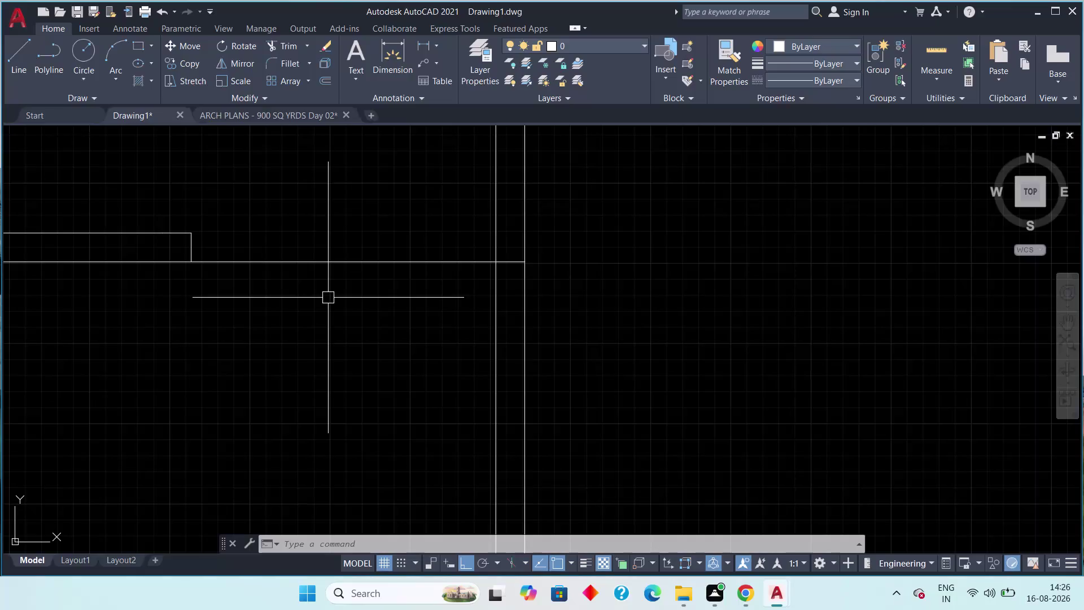
Offset the horizontal wall line 6 inches downward.
text(o)
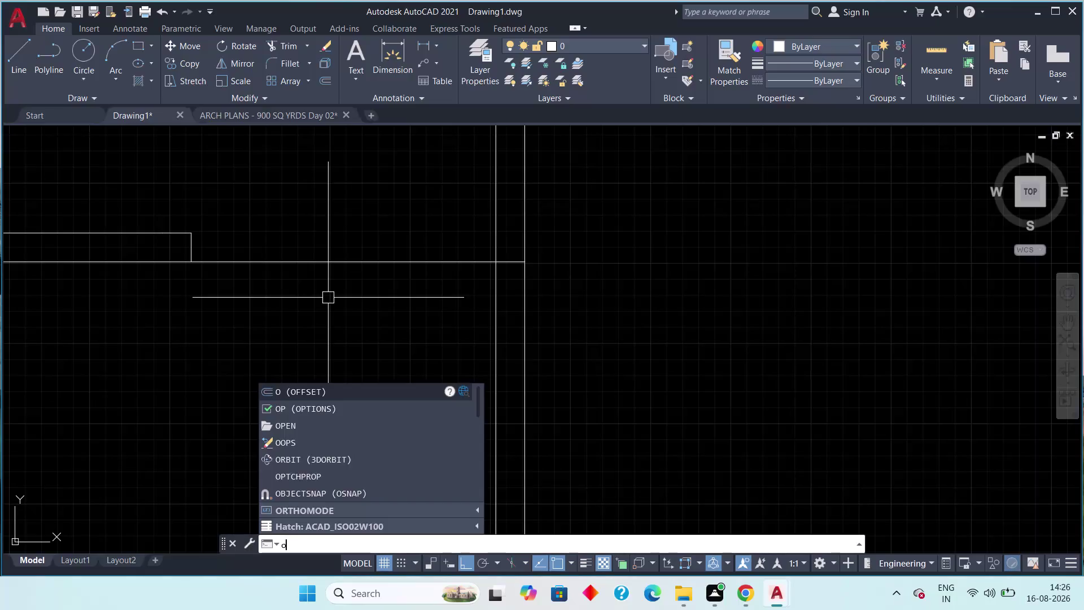
text(ff)
key(space)
text(6")
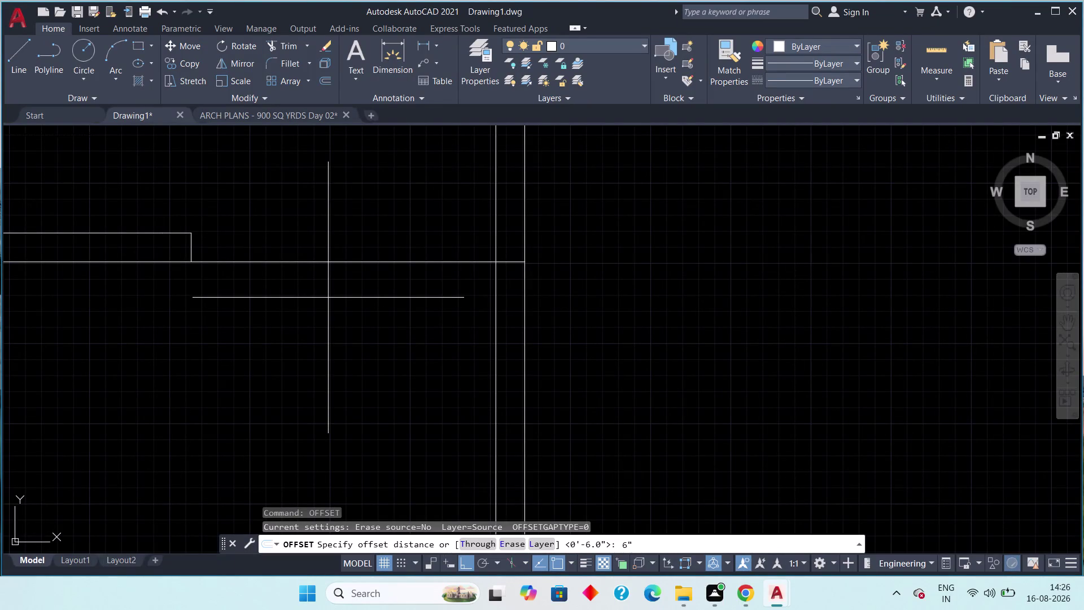
key(space)
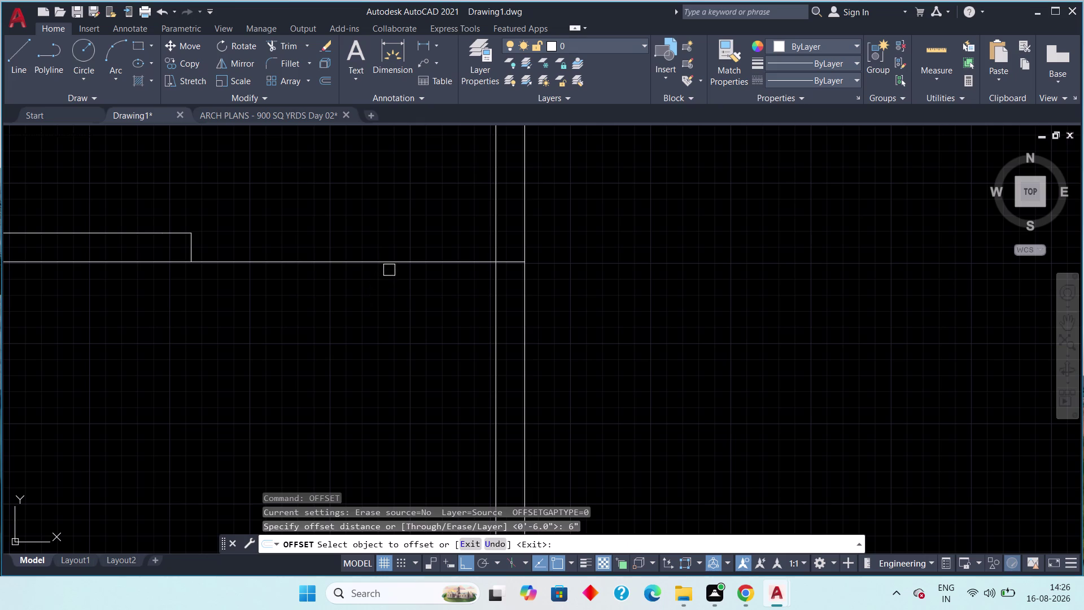
click(391, 266)
click(387, 290)
scroll(down, 3)
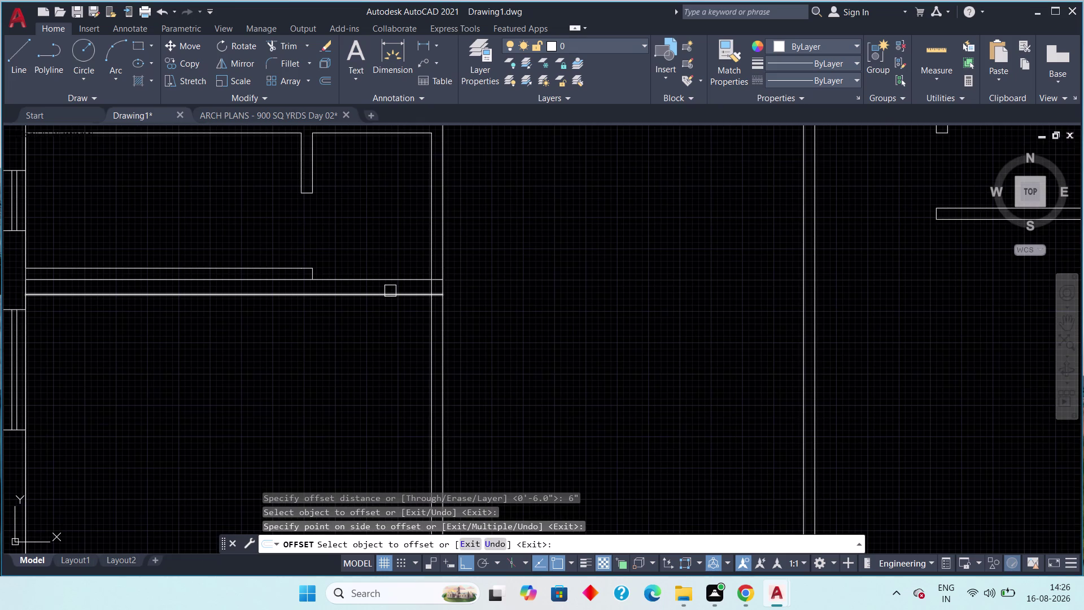
key(Escape)
key(Escape)
Trim the excess line segments beyond and inside the wall to open the gap.
text(t)
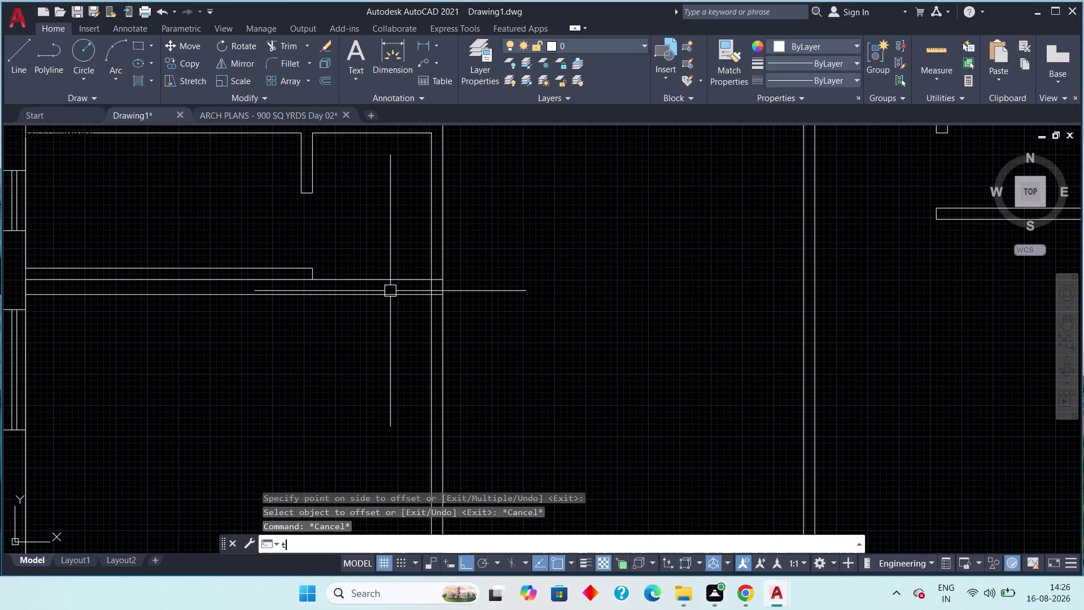
text(r)
key(space)
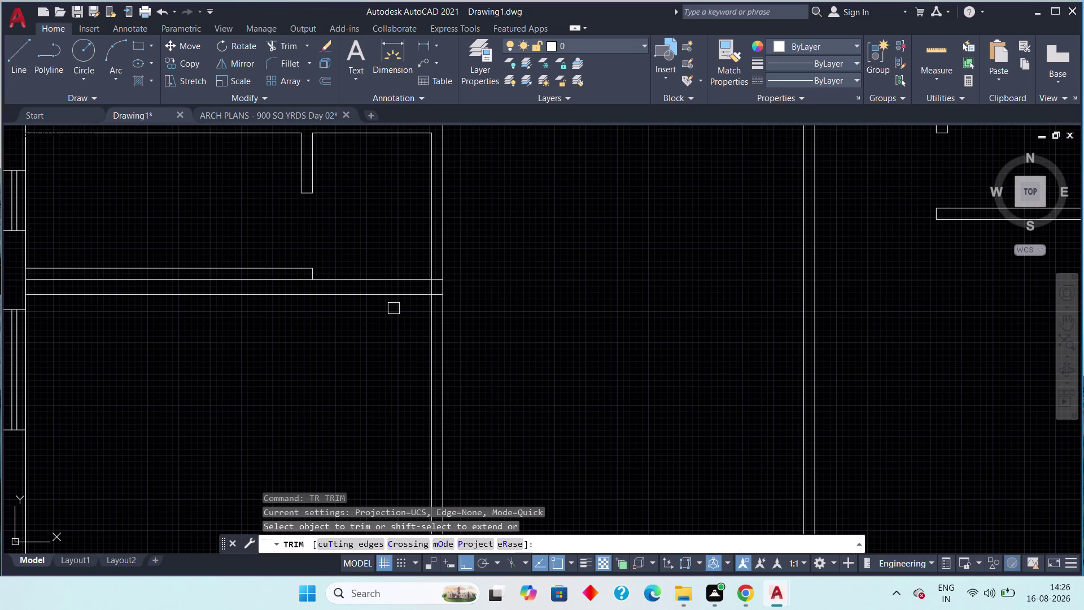
click(393, 298)
click(393, 283)
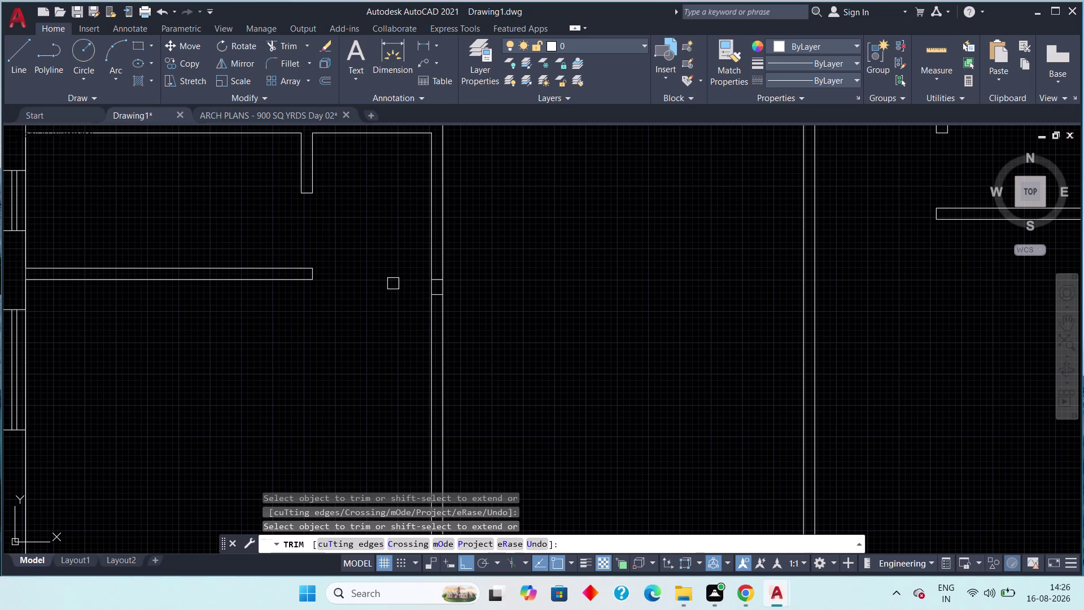
scroll(up, 3)
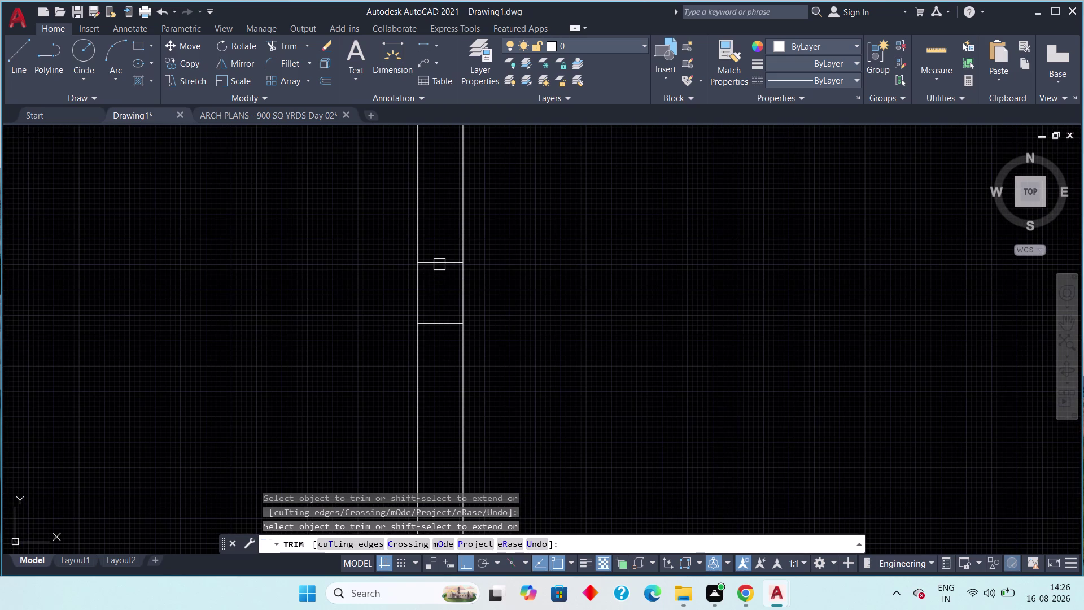
click(439, 265)
scroll(down, 3)
middle_drag(406, 316, 395, 293)
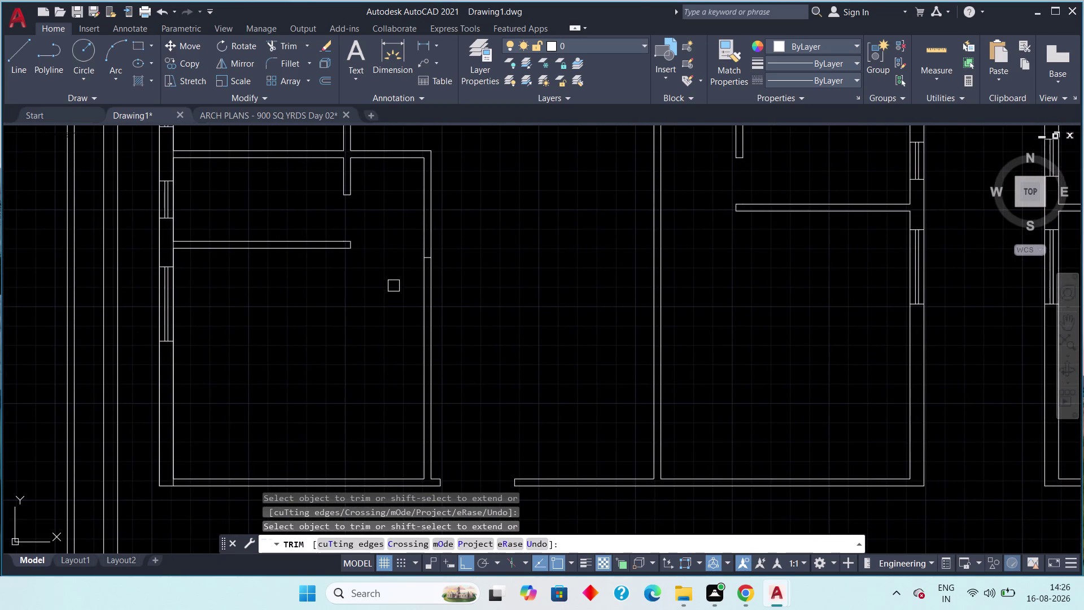
scroll(up, 3)
scroll(down, 3)
key(Escape)
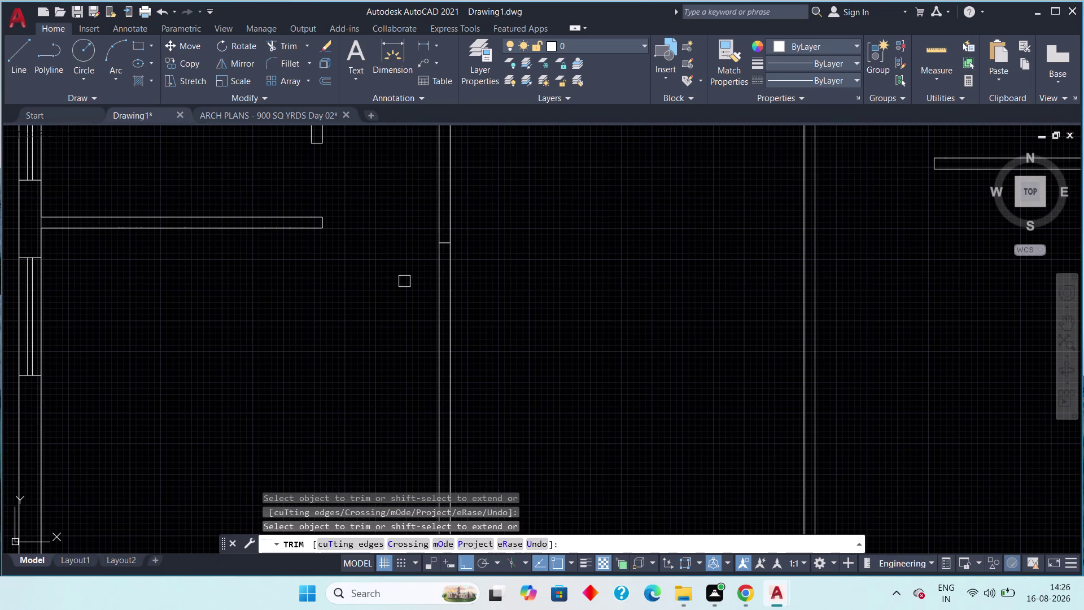
key(Escape)
Offset the vertical wall's edge line 3 feet along the wall.
key(o)
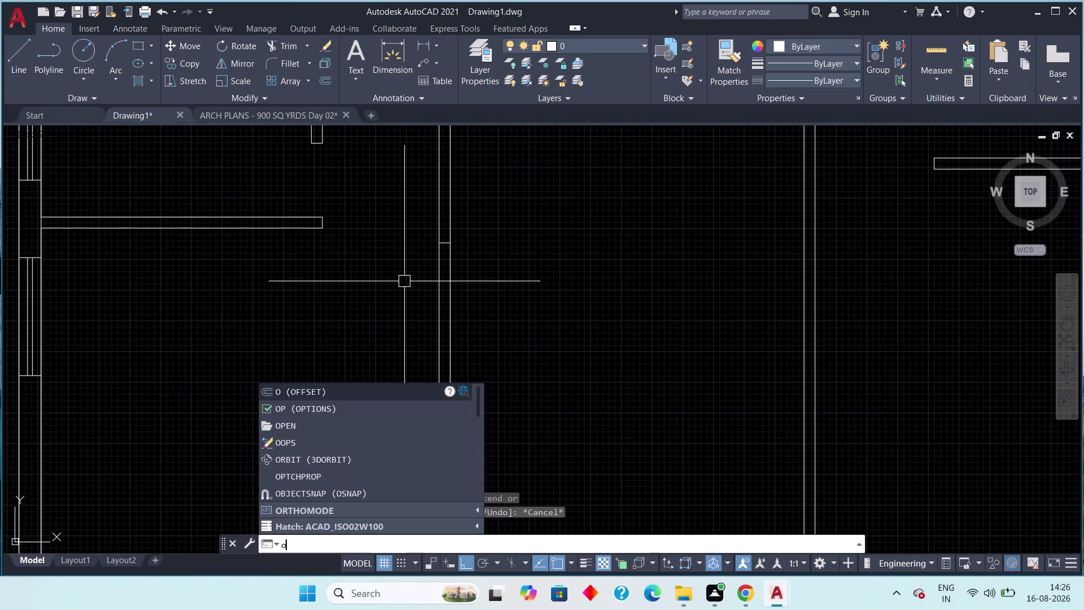
text(ff)
key(space)
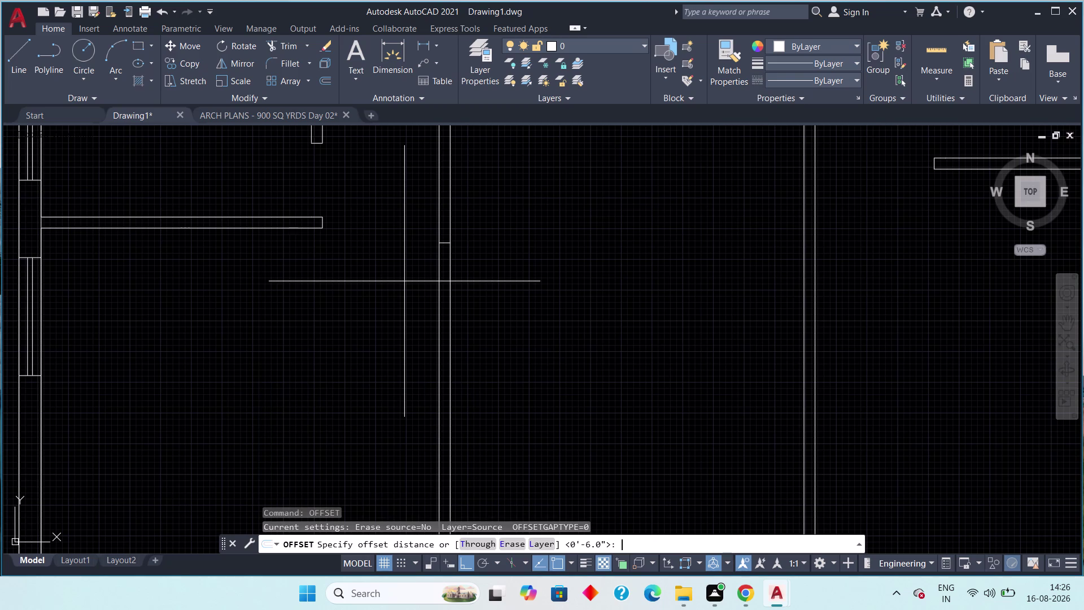
text(3')
key(space)
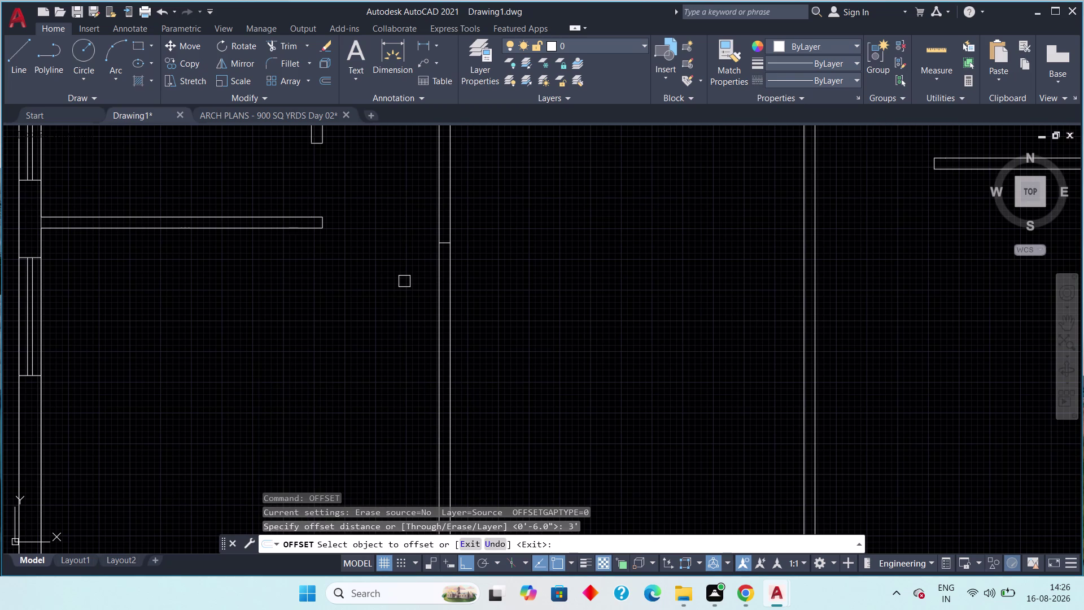
scroll(up, 3)
middle_drag(475, 272, 545, 235)
scroll(up, 3)
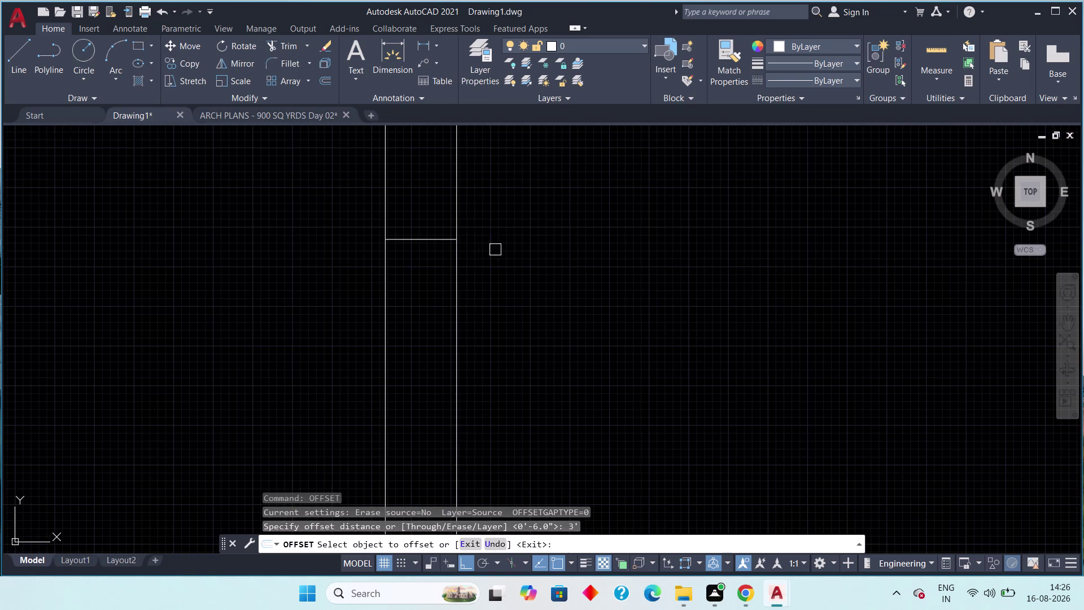
click(427, 241)
drag(434, 298, 439, 321)
scroll(down, 3)
middle_drag(464, 334, 563, 268)
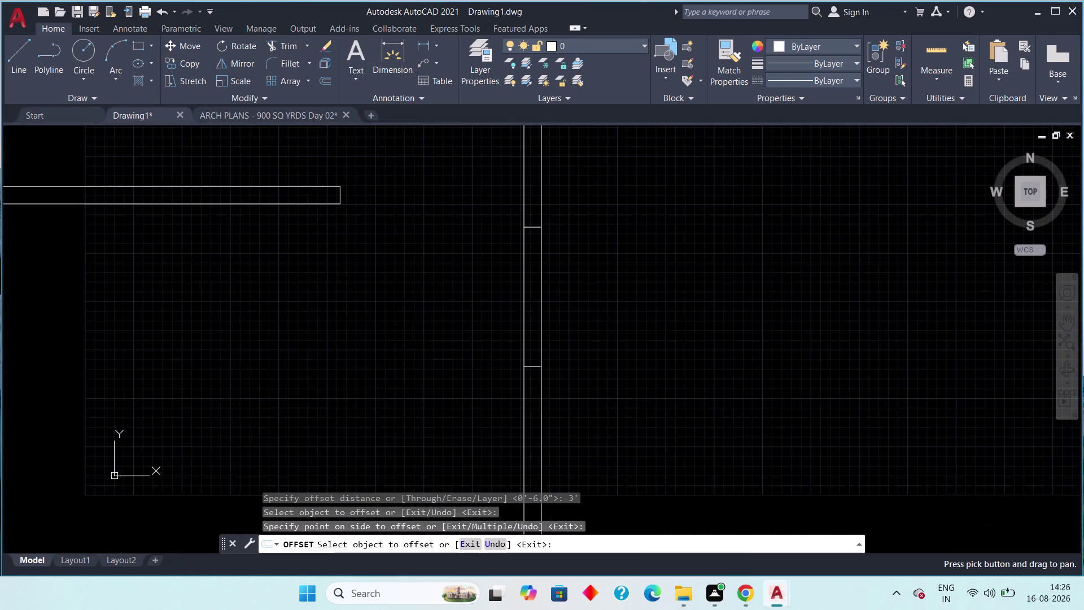
scroll(down, 3)
key(Escape)
key(Escape)
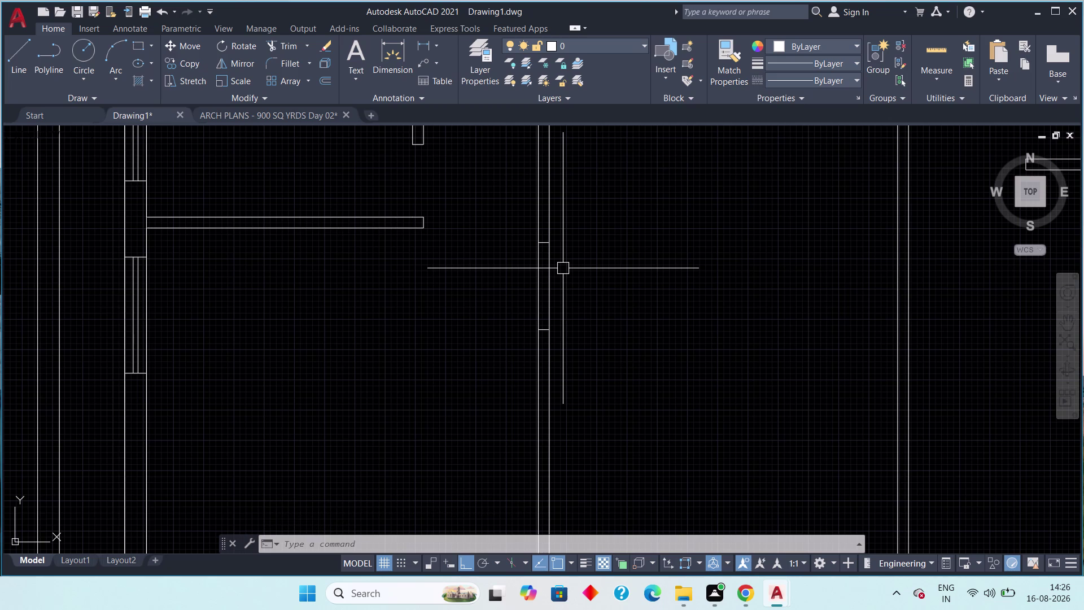
Fence-trim the wall segment between the opening edges, then bring up ARCH PLANS.
text(tr)
key(space)
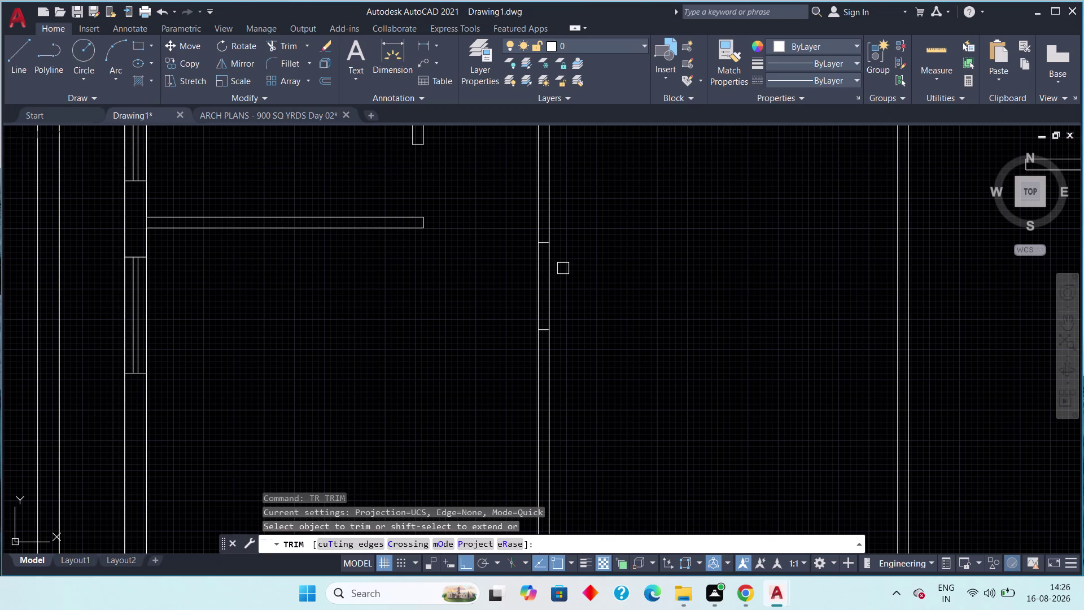
drag(590, 245, 574, 256)
click(499, 298)
click(577, 271)
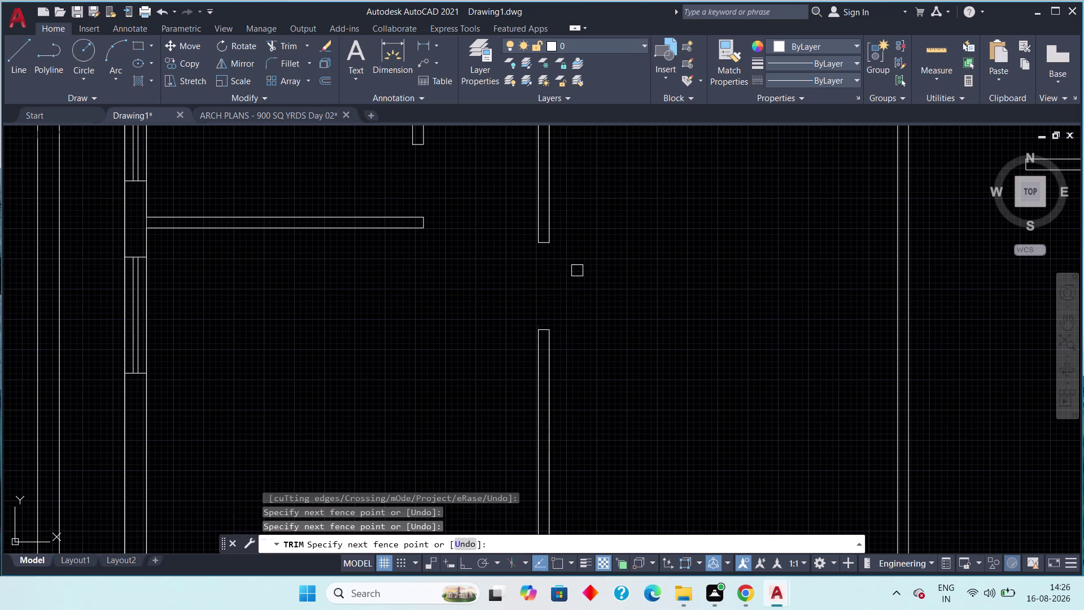
scroll(down, 3)
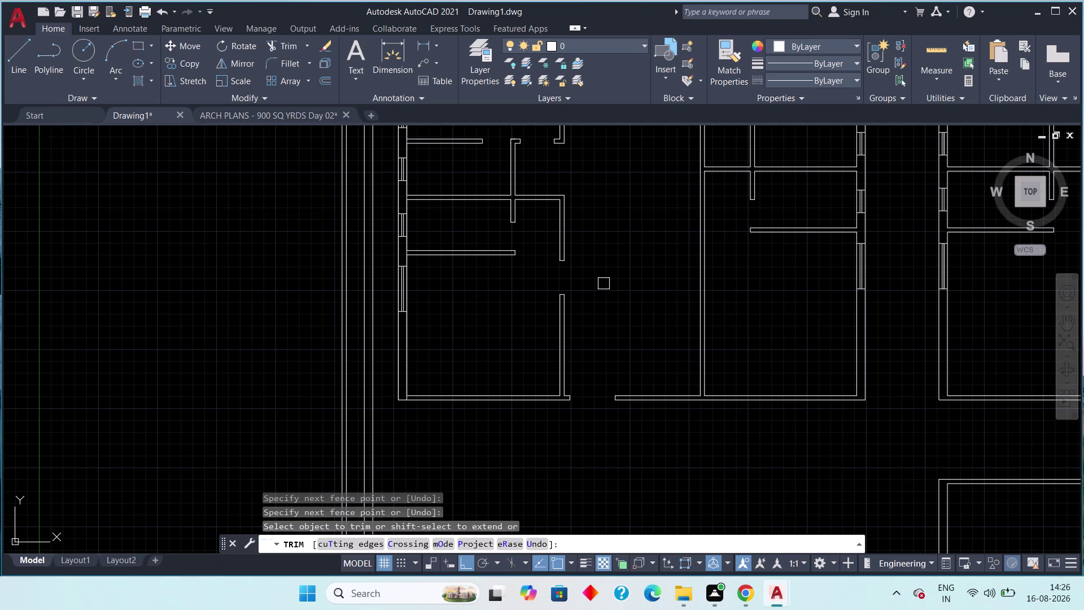
scroll(down, 3)
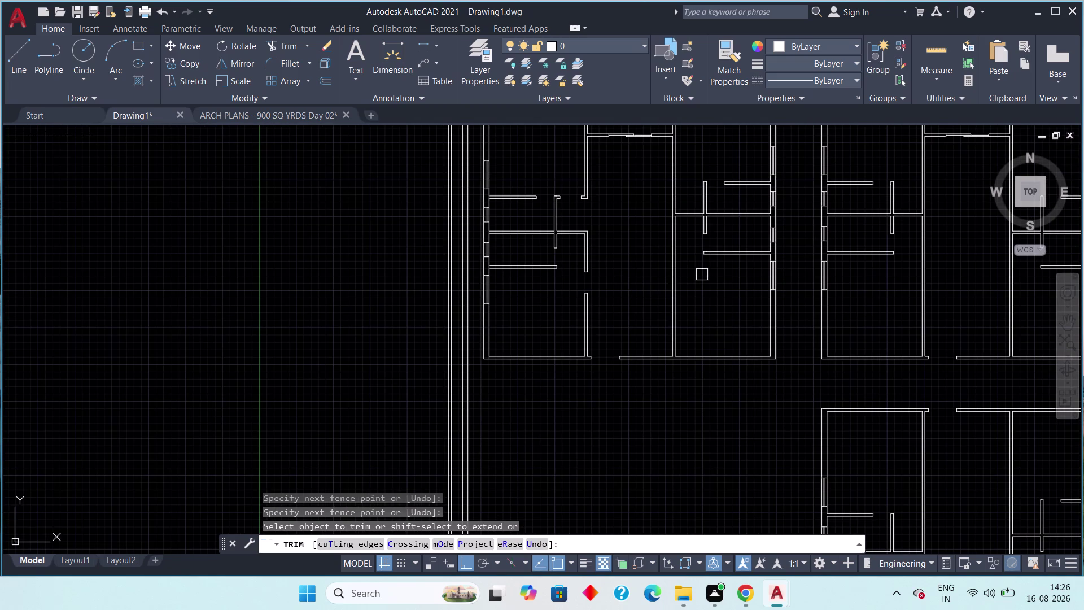
key(Escape)
key(Escape)
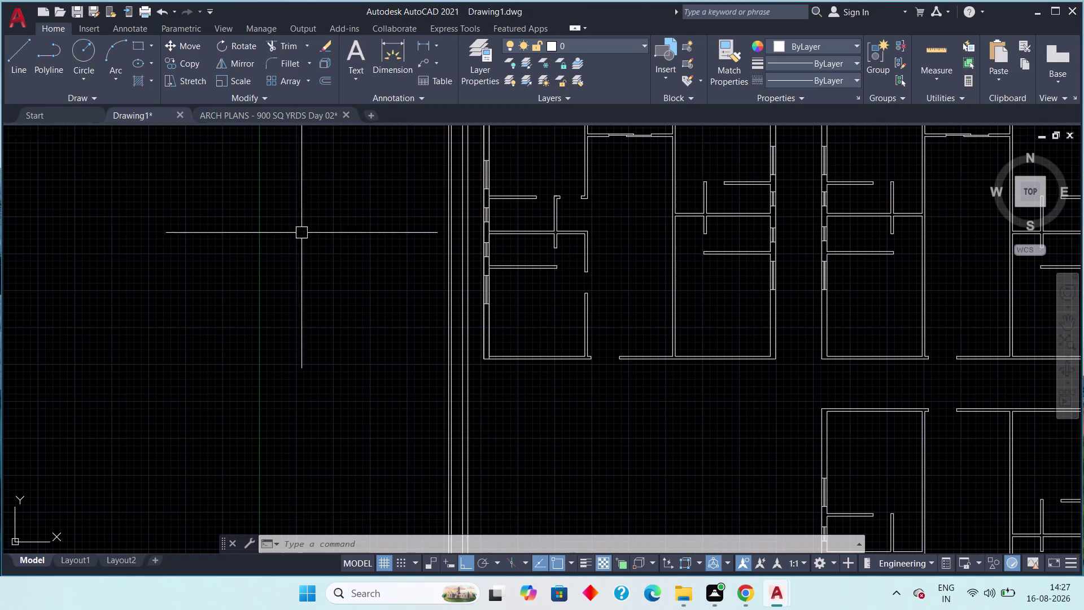
click(238, 116)
Pan across the ARCH PLANS reference to read door sizes, then return to Drawing1.
scroll(down, 3)
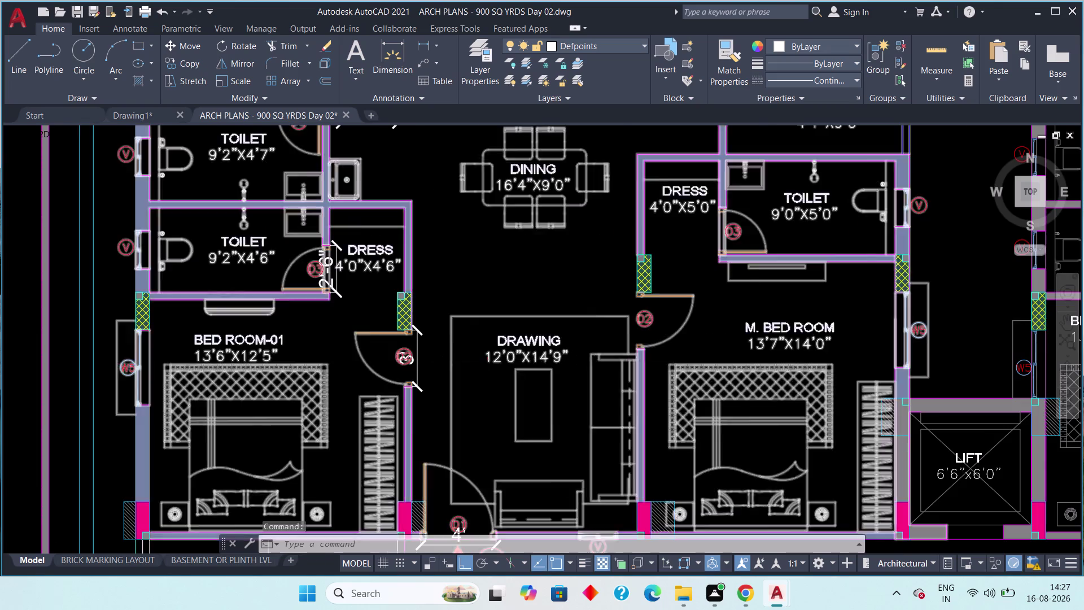
middle_drag(603, 383, 556, 370)
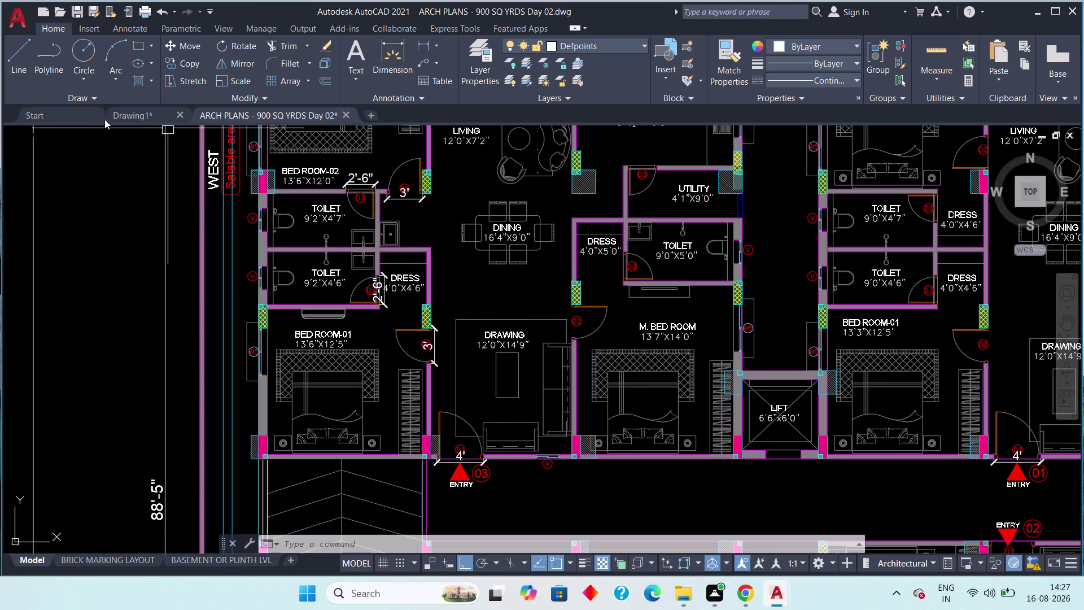
click(129, 112)
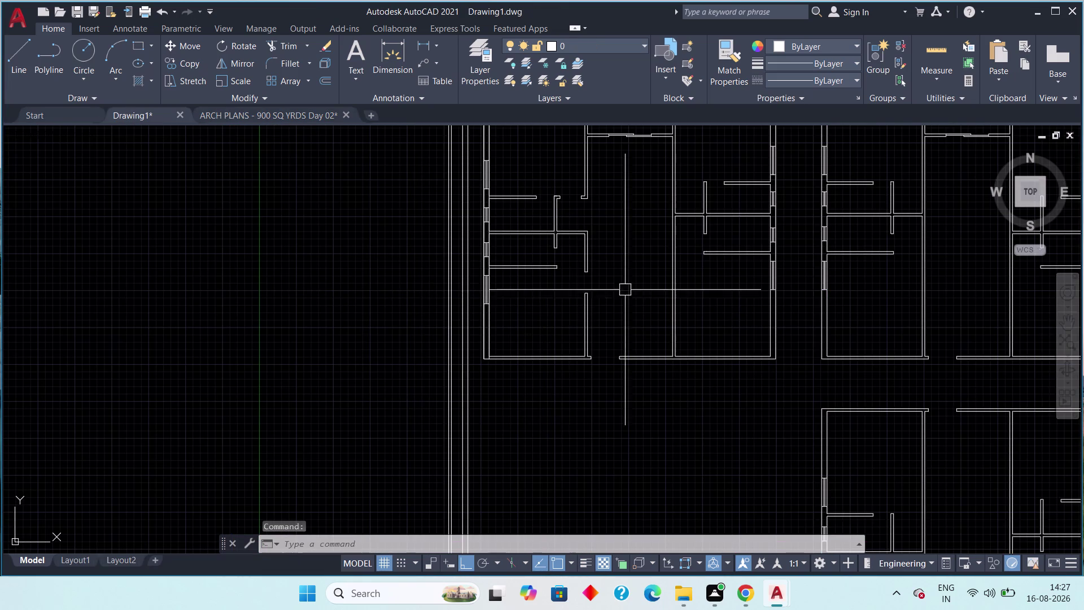
Start a line across the wall, then cancel it without finishing.
middle_drag(637, 287, 417, 290)
scroll(up, 3)
middle_drag(500, 280, 475, 359)
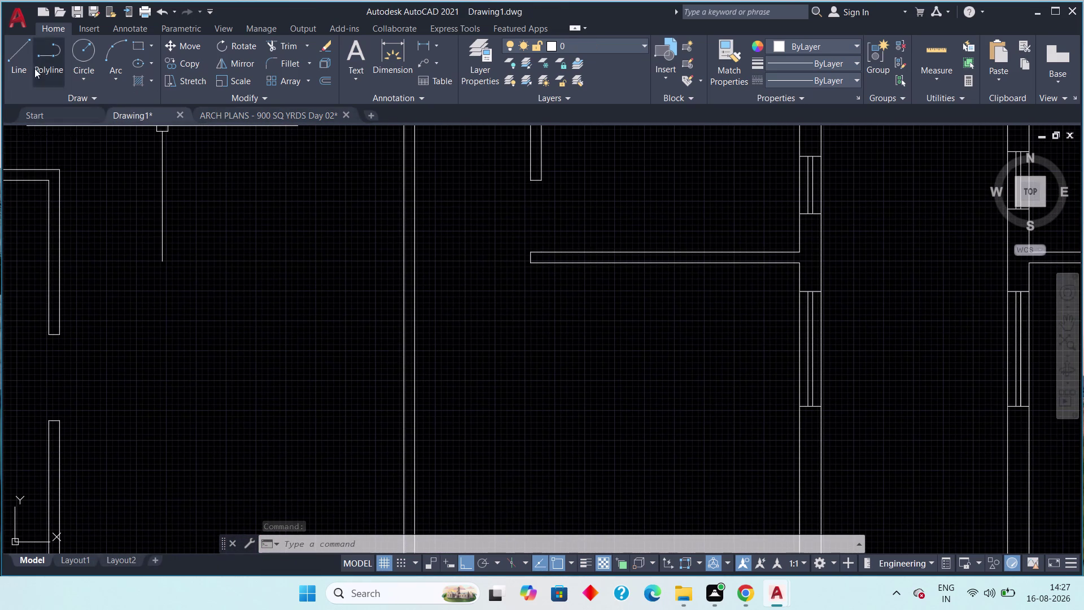
click(6, 63)
scroll(up, 3)
middle_drag(578, 298, 661, 354)
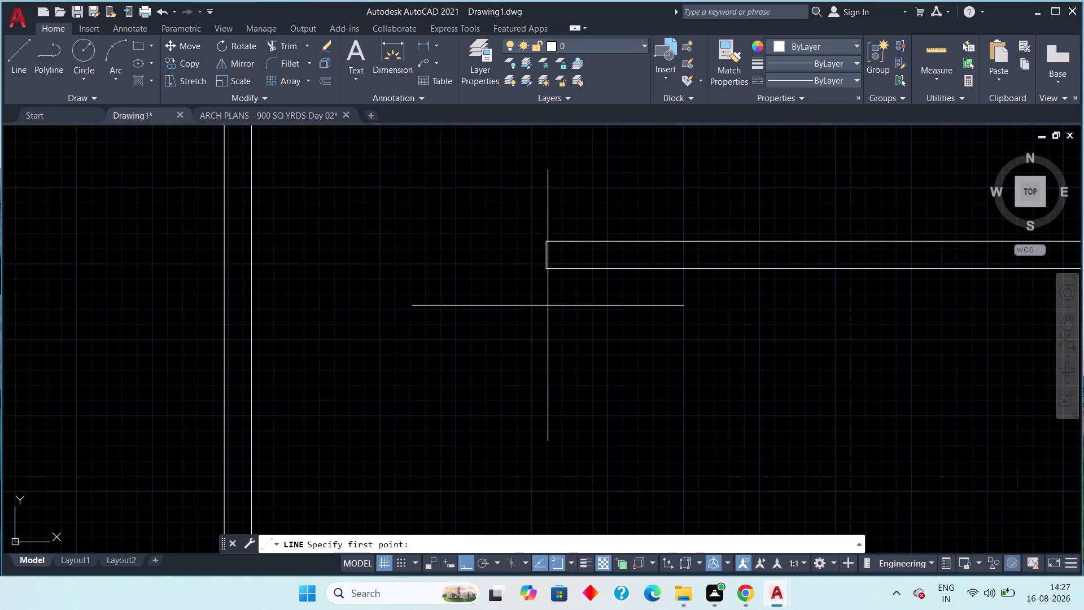
click(545, 270)
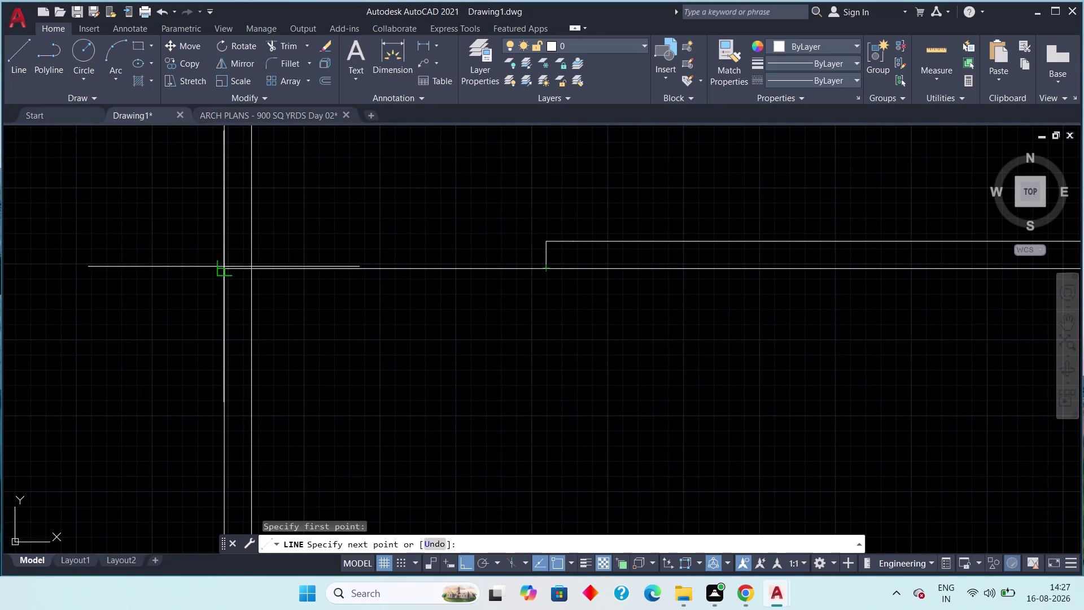
click(221, 266)
scroll(down, 3)
middle_drag(256, 321, 427, 328)
scroll(down, 3)
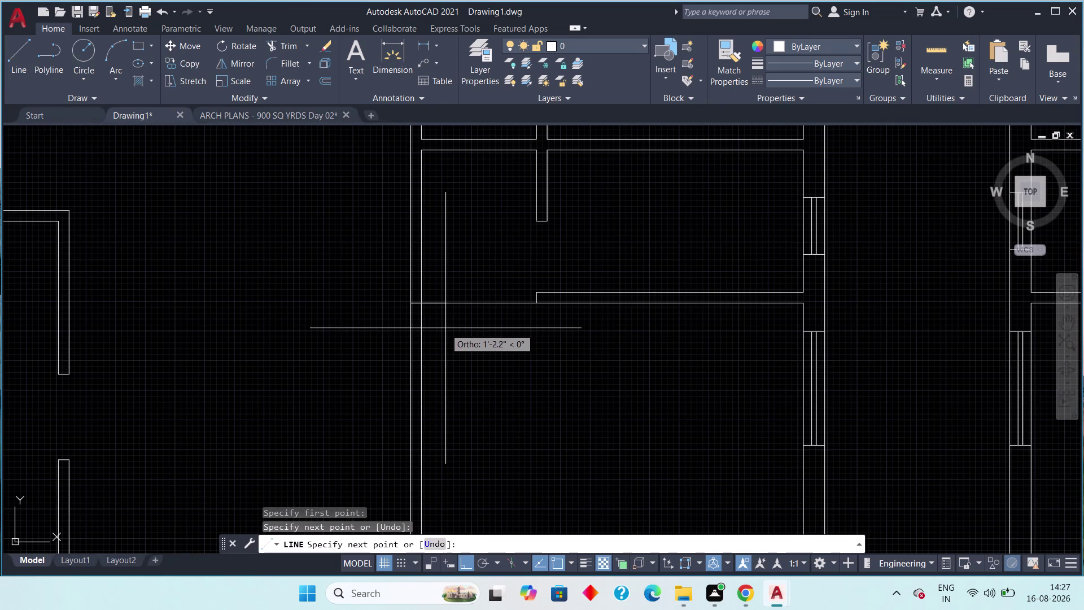
key(Escape)
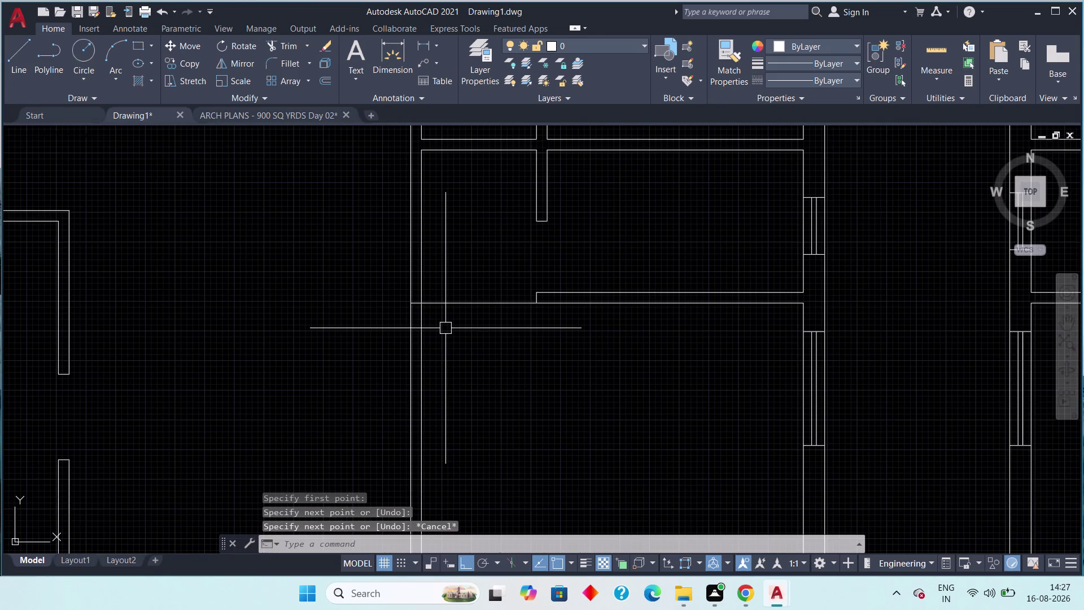
scroll(down, 3)
middle_drag(465, 332, 525, 330)
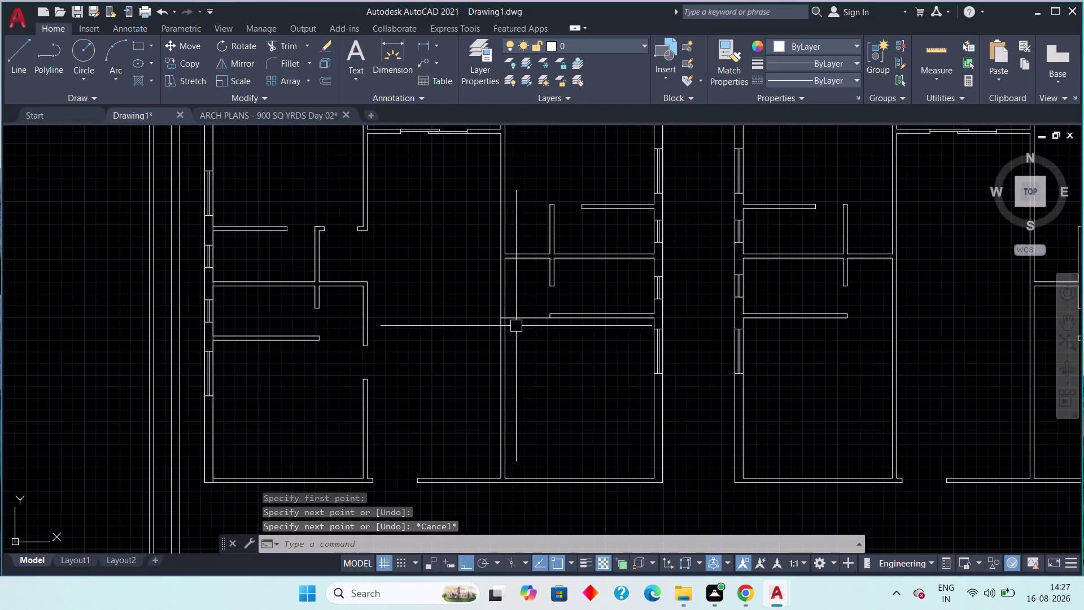
scroll(up, 3)
Offset the short horizontal wall line 6 inches and delete the extra line.
text(o)
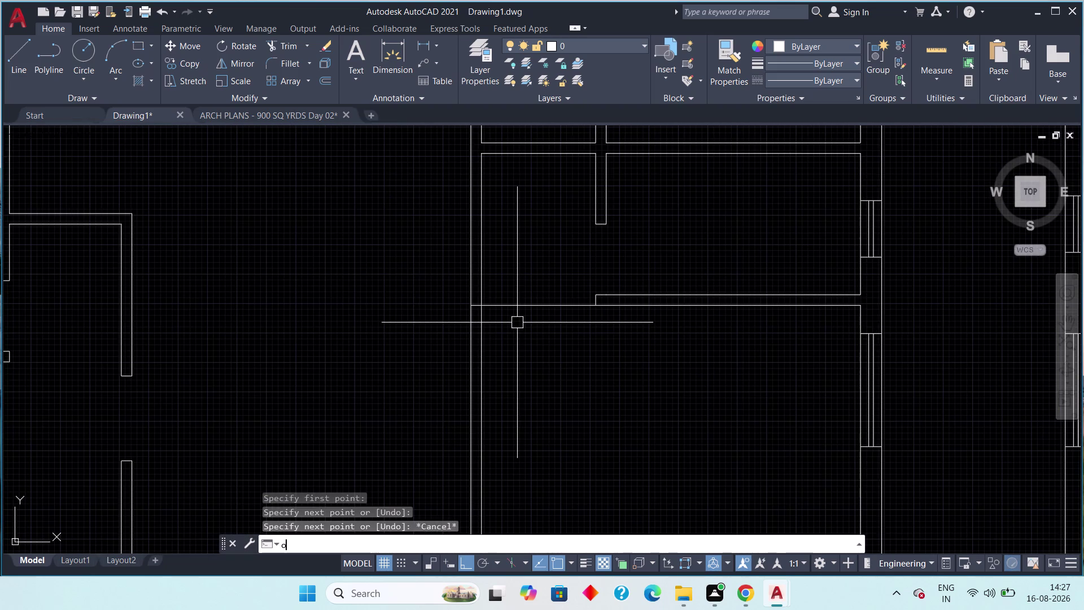
text(ff)
key(space)
text(6")
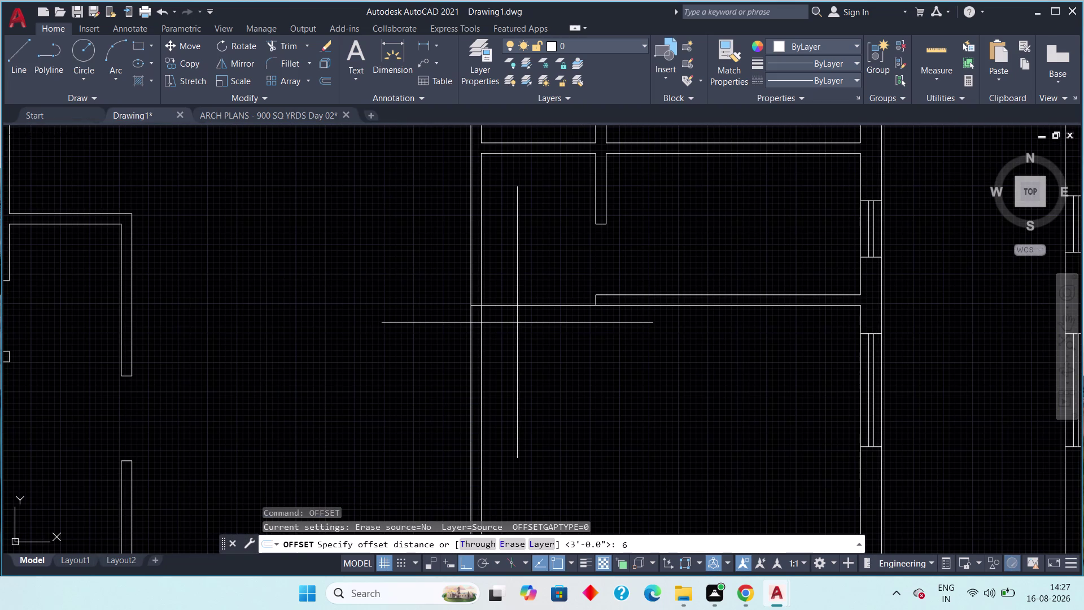
key(space)
click(523, 309)
click(524, 351)
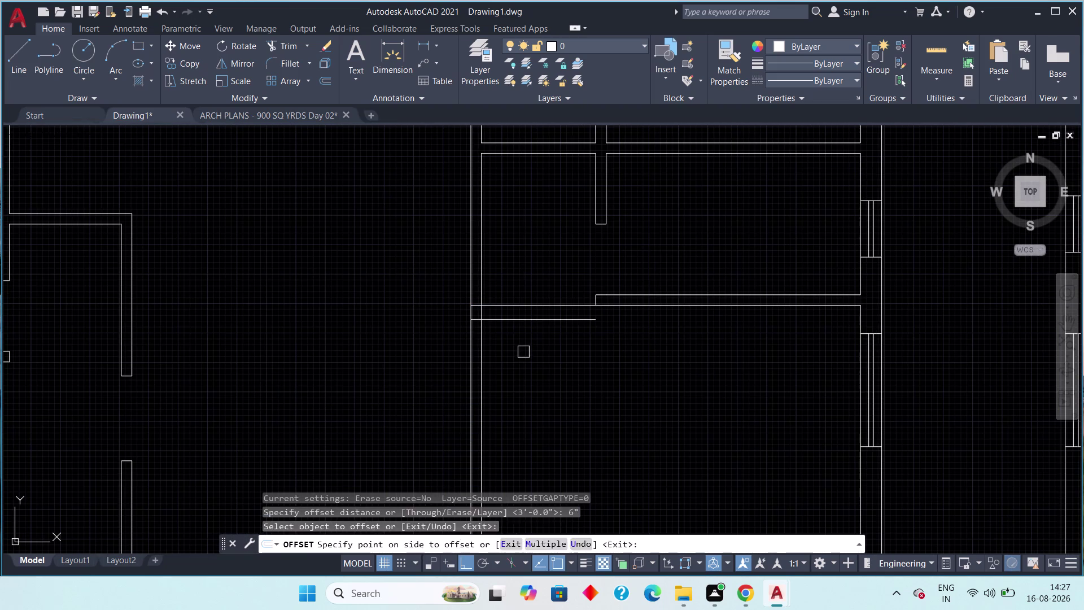
click(516, 304)
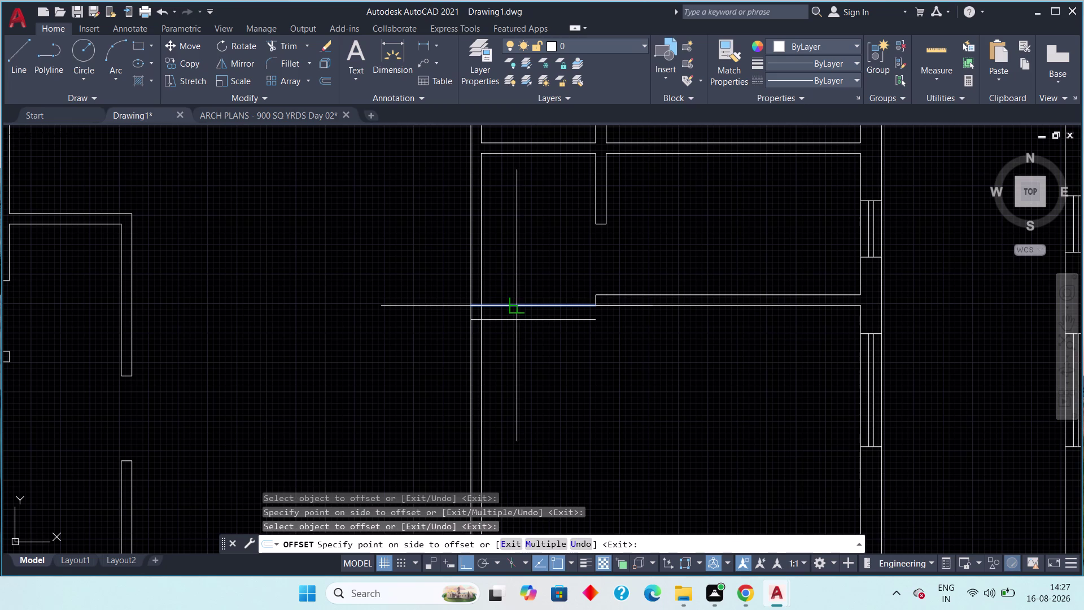
key(Escape)
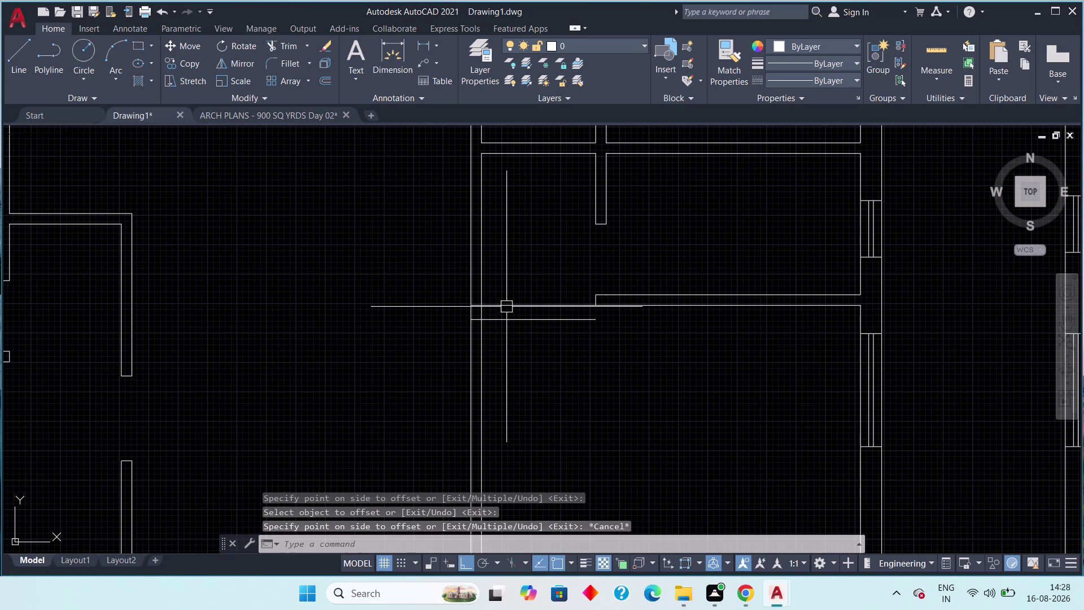
click(511, 310)
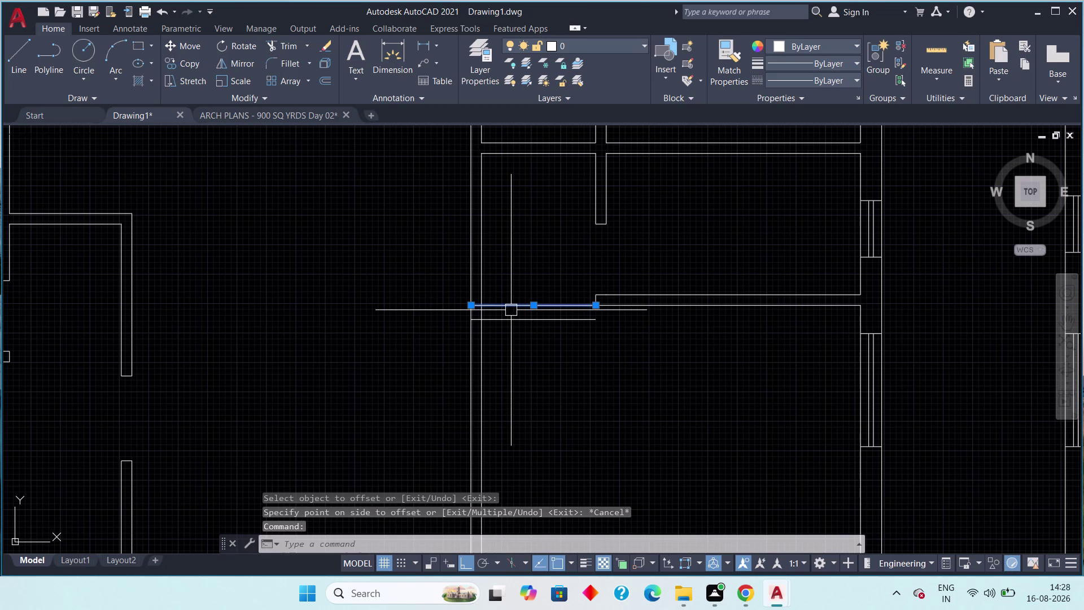
key(Delete)
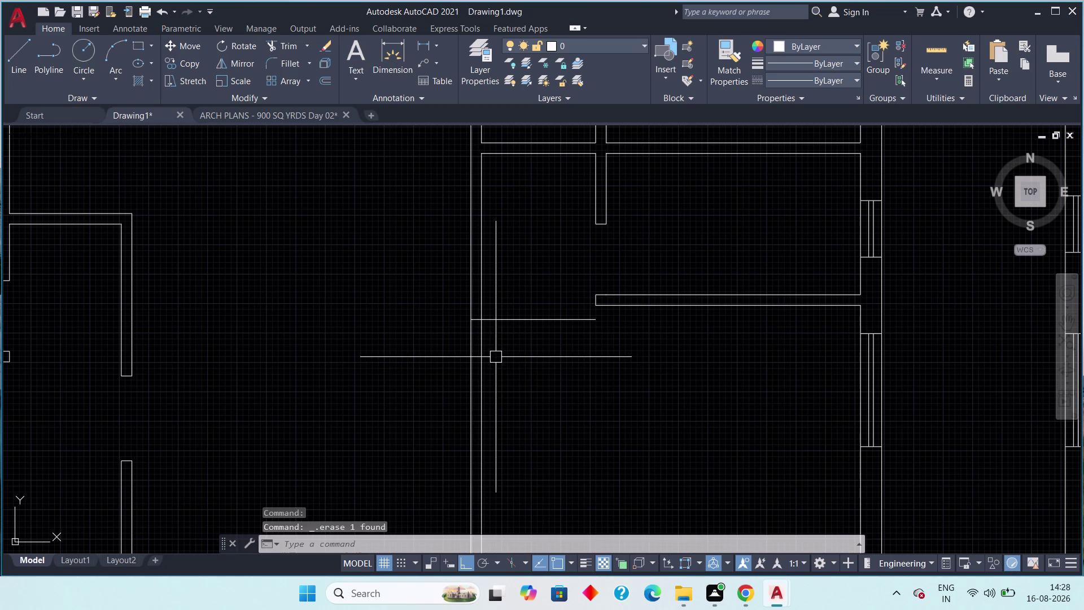
Offset the horizontal guide line 3 feet below as the opening's second edge.
middle_drag(507, 362, 533, 346)
key(o)
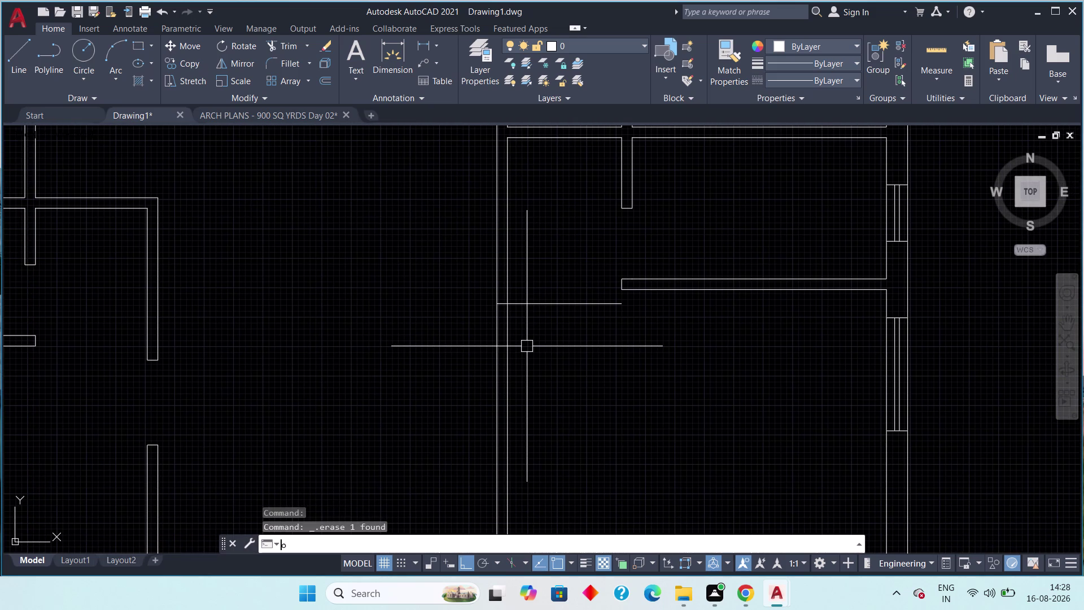
text(ff)
key(space)
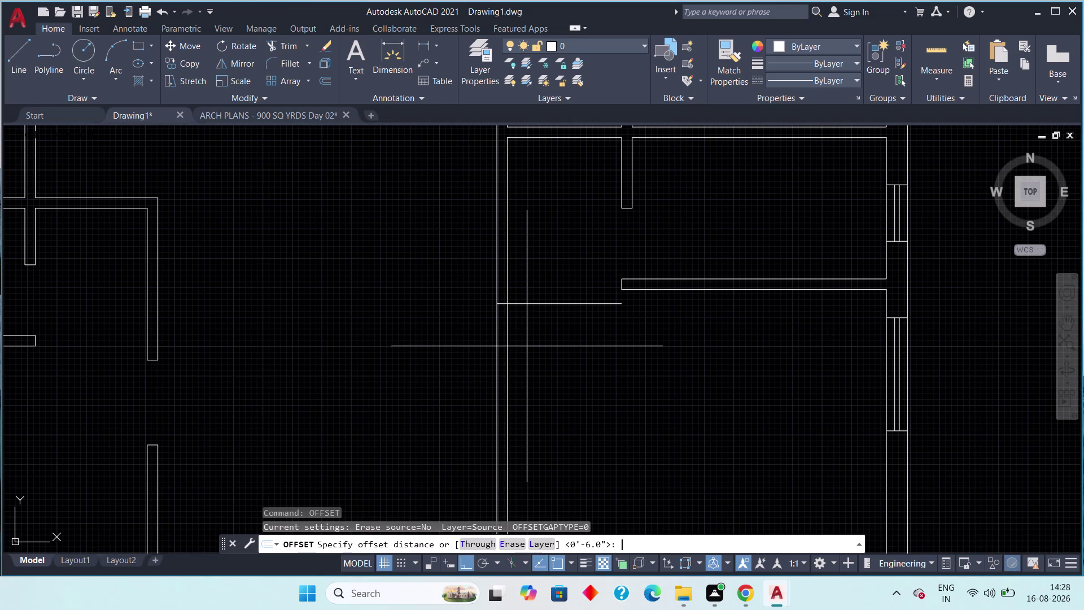
text(3')
key(Return)
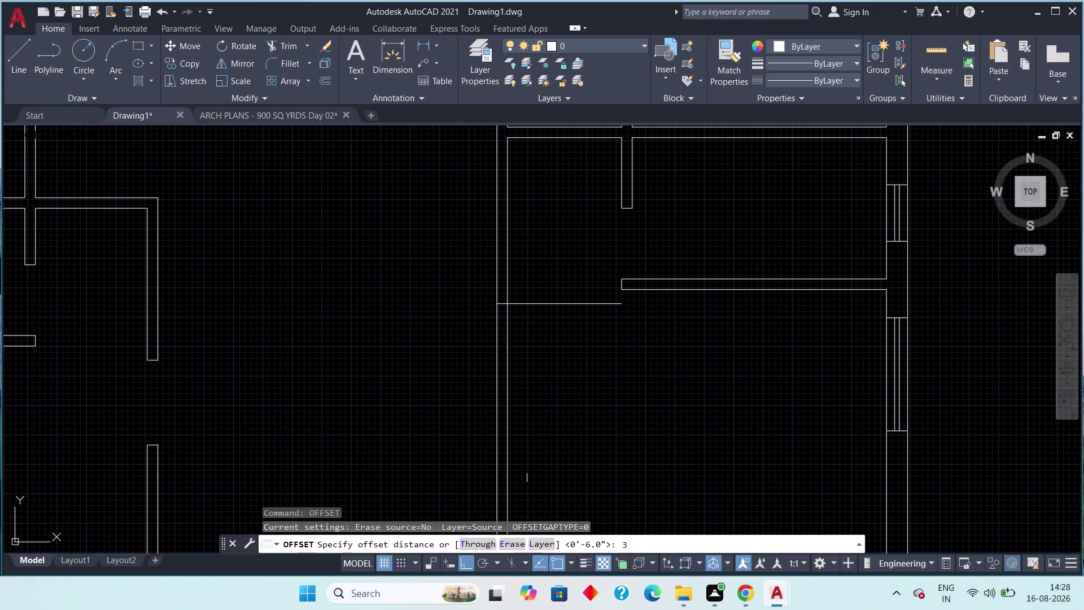
click(542, 308)
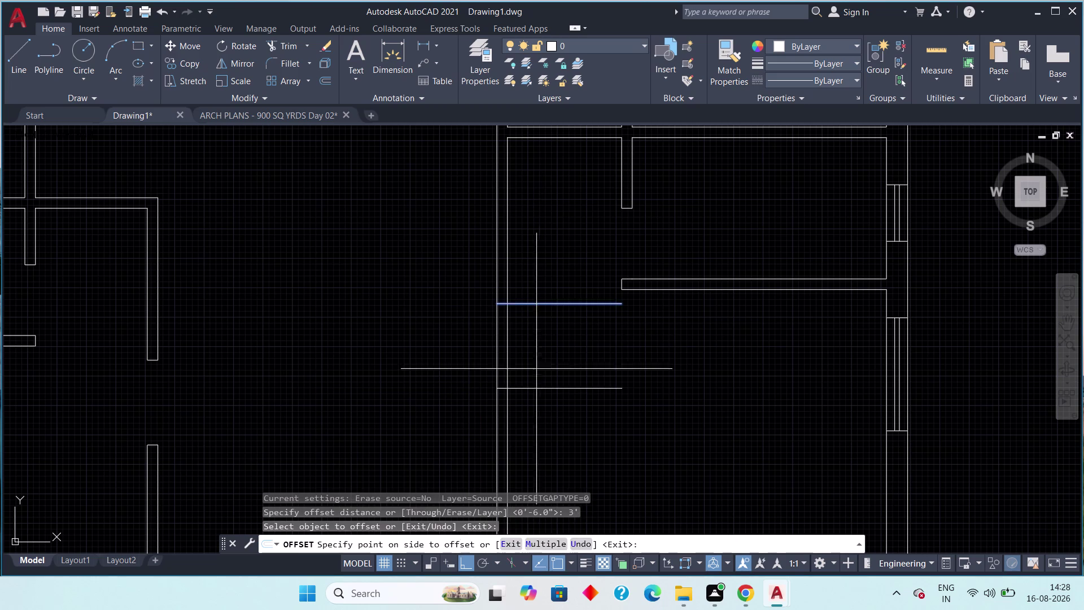
click(538, 381)
middle_drag(539, 382, 619, 363)
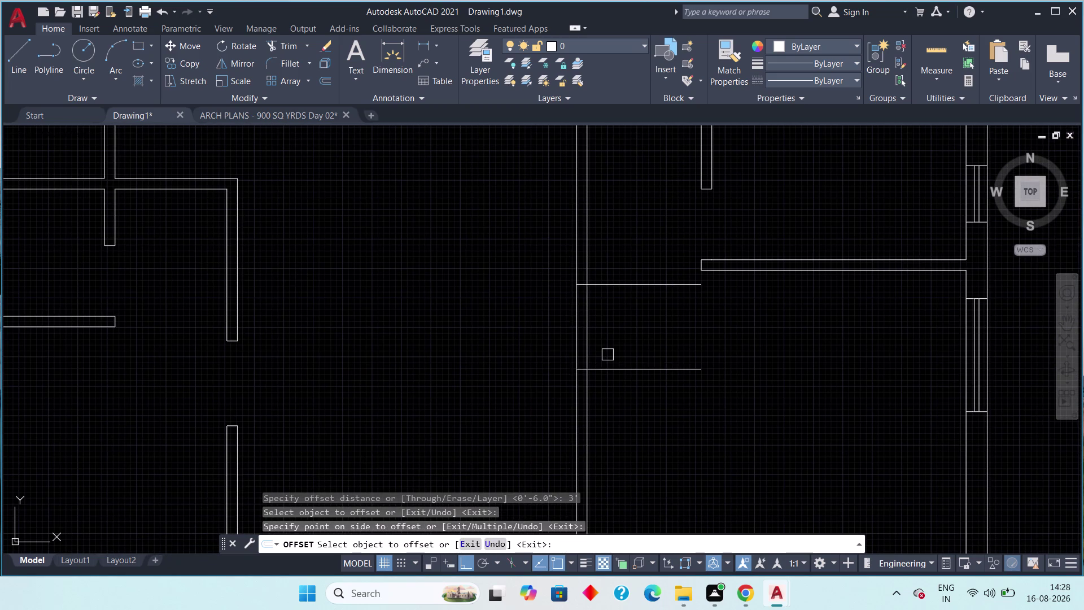
key(Escape)
key(Escape)
Fence-trim the vertical wall lines between the two guide lines in two passes.
text(t)
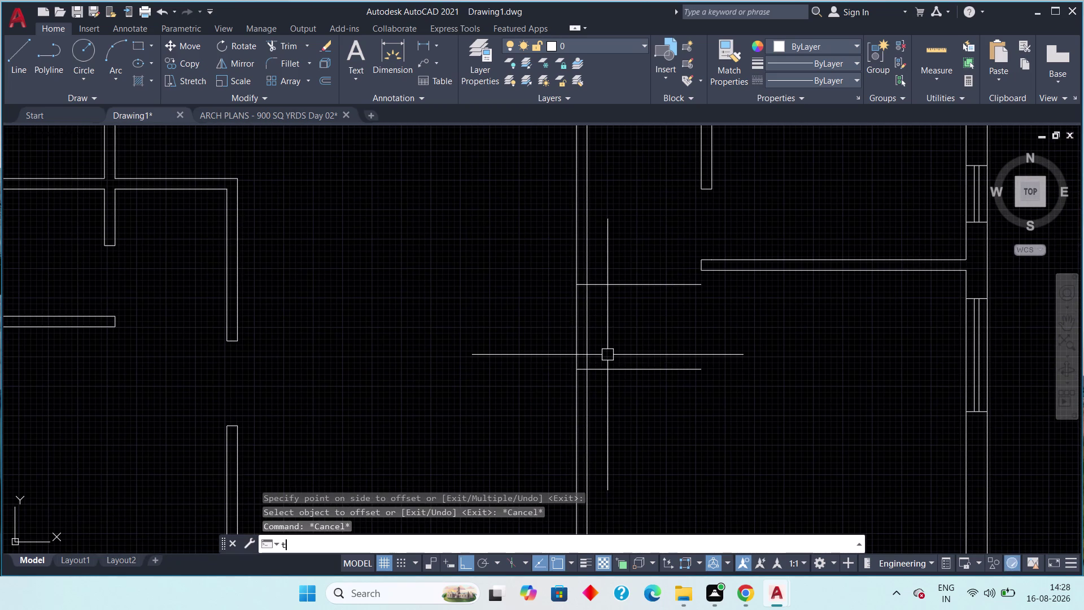
text(r)
key(space)
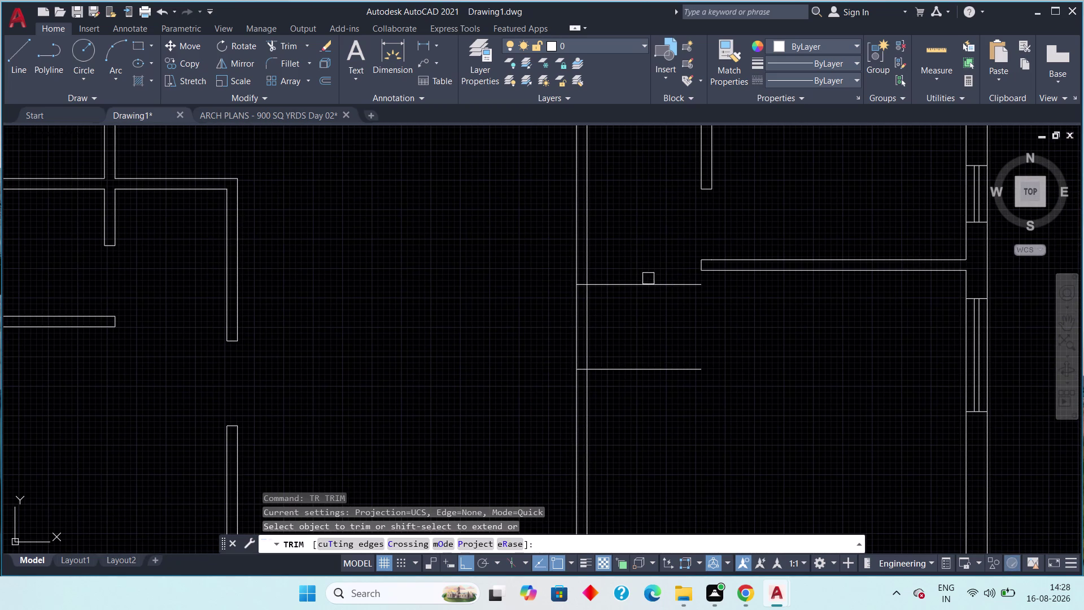
drag(646, 262, 640, 274)
click(643, 428)
middle_drag(616, 315, 617, 317)
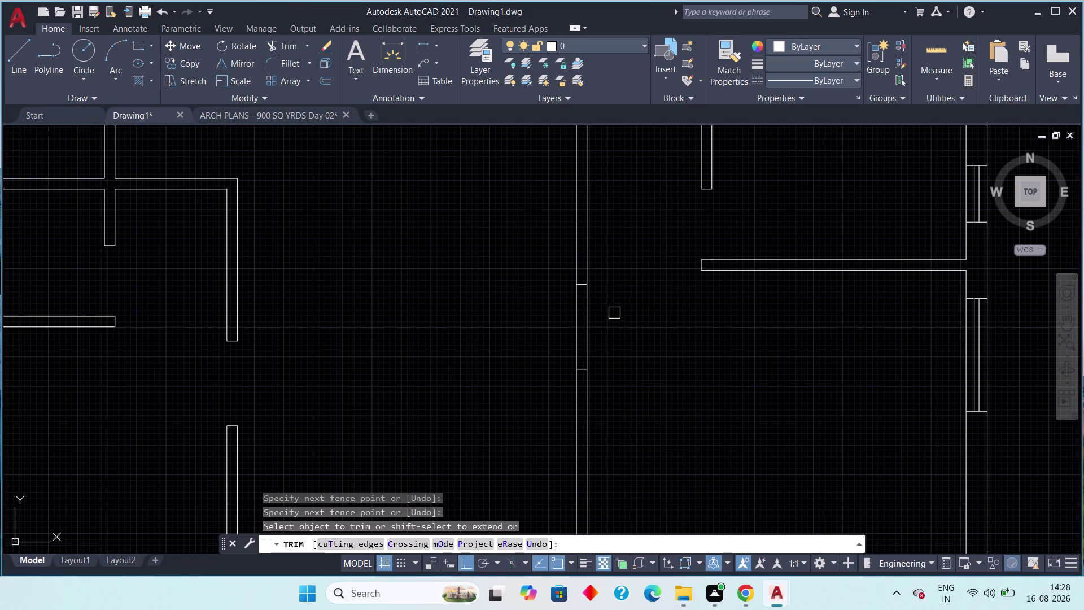
middle_drag(617, 317, 658, 361)
middle_drag(684, 379, 737, 366)
middle_drag(709, 362, 728, 361)
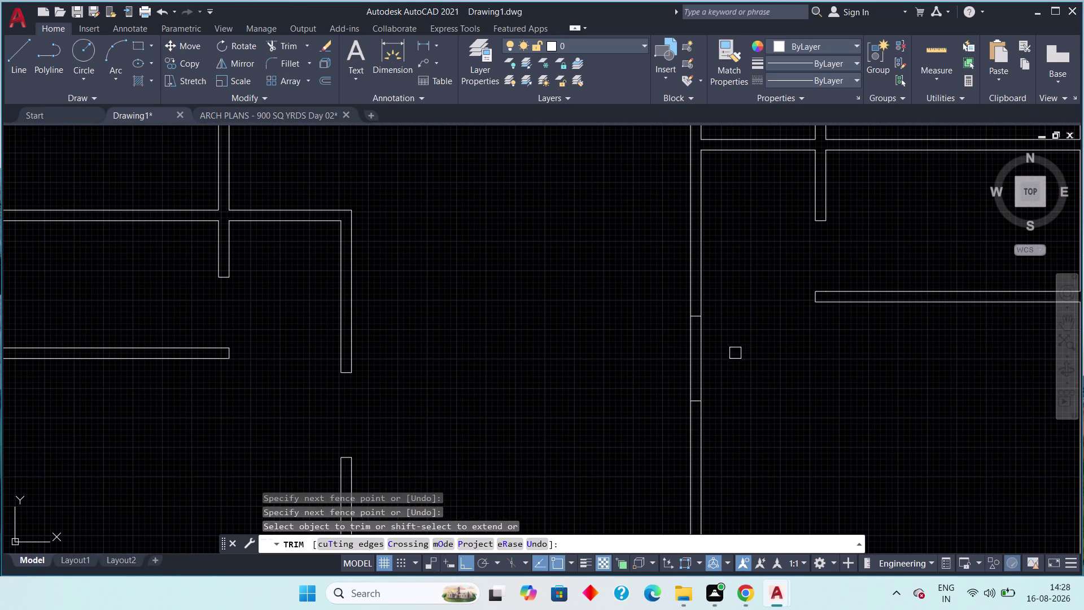
drag(739, 341, 732, 345)
click(674, 370)
middle_drag(631, 361, 684, 383)
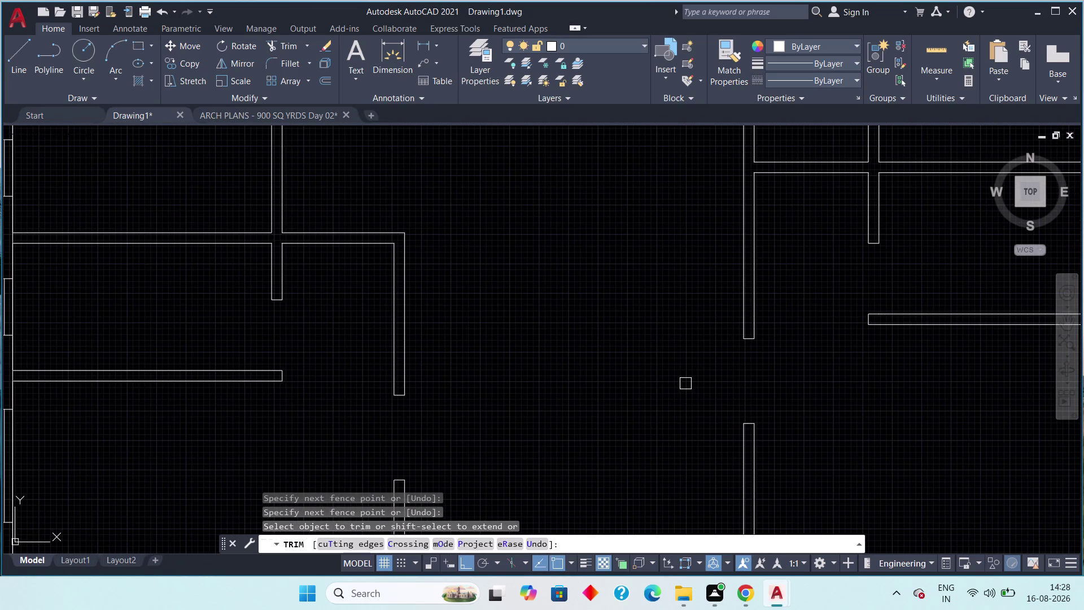
key(Escape)
key(Escape)
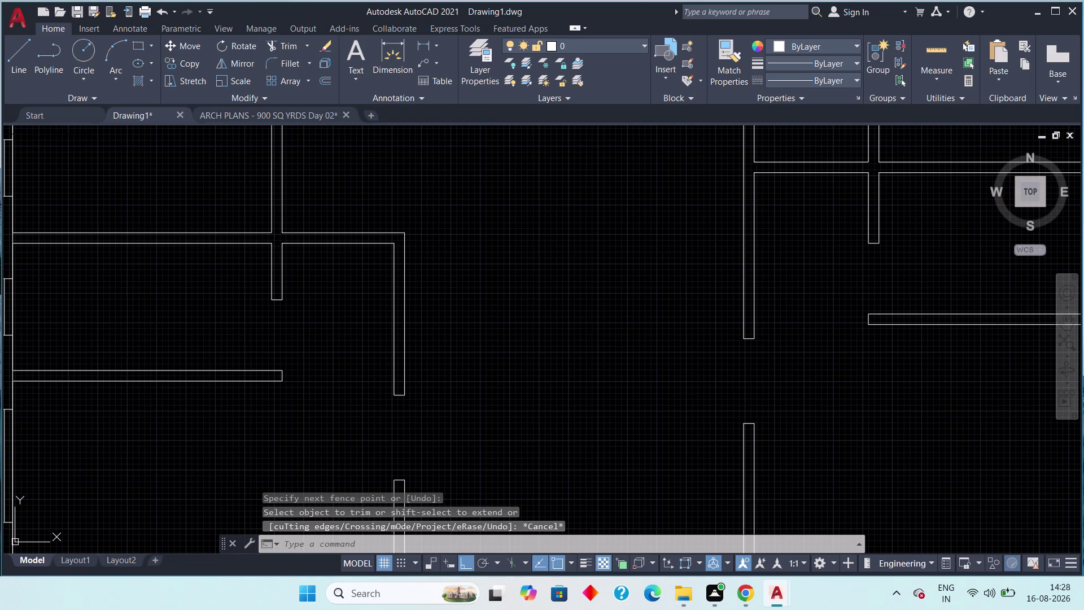
Pan and zoom across the plan to inspect the new wall opening.
scroll(up, 3)
scroll(down, 3)
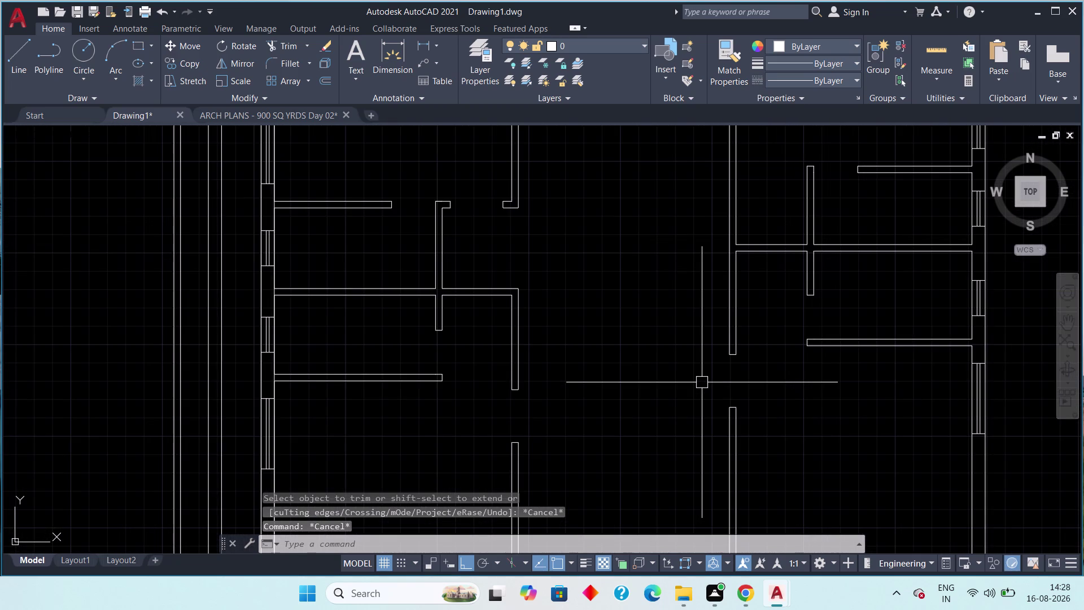
middle_drag(717, 382, 740, 422)
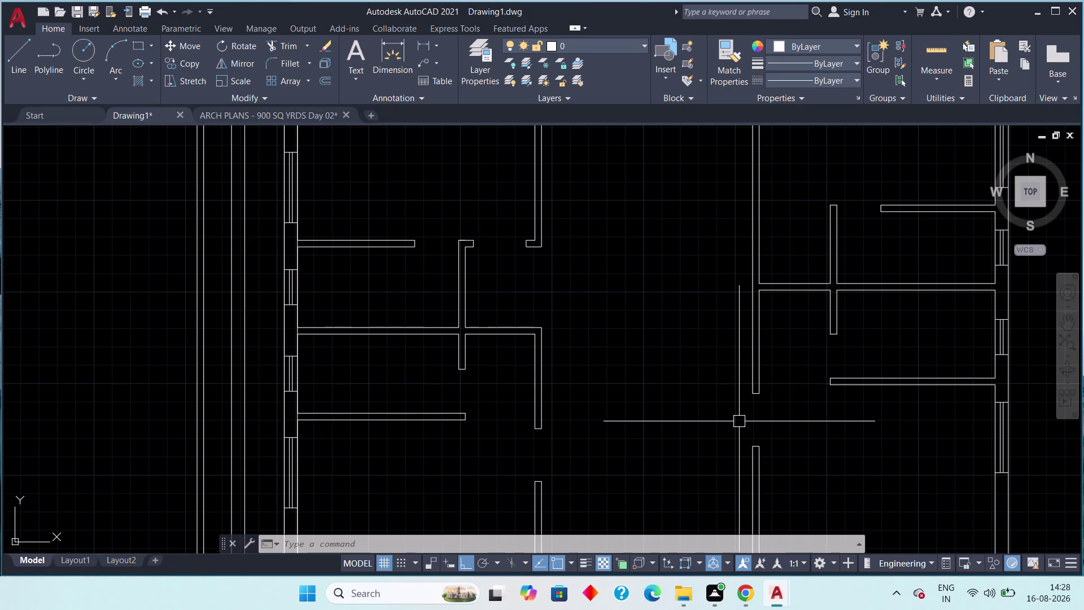
middle_drag(769, 421, 683, 395)
scroll(up, 3)
middle_drag(666, 386, 631, 380)
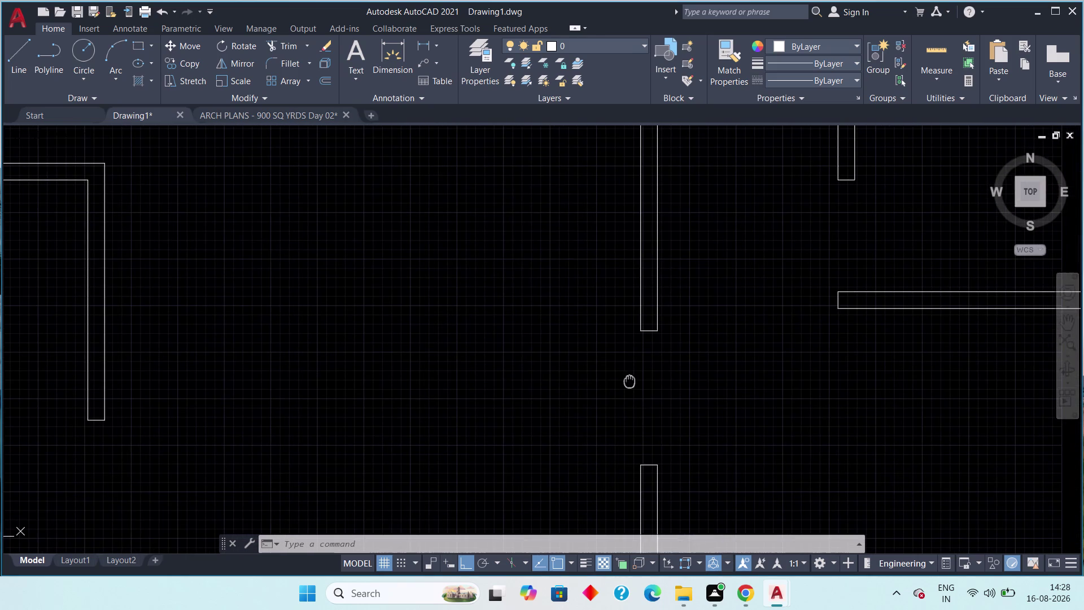
middle_drag(631, 380, 629, 381)
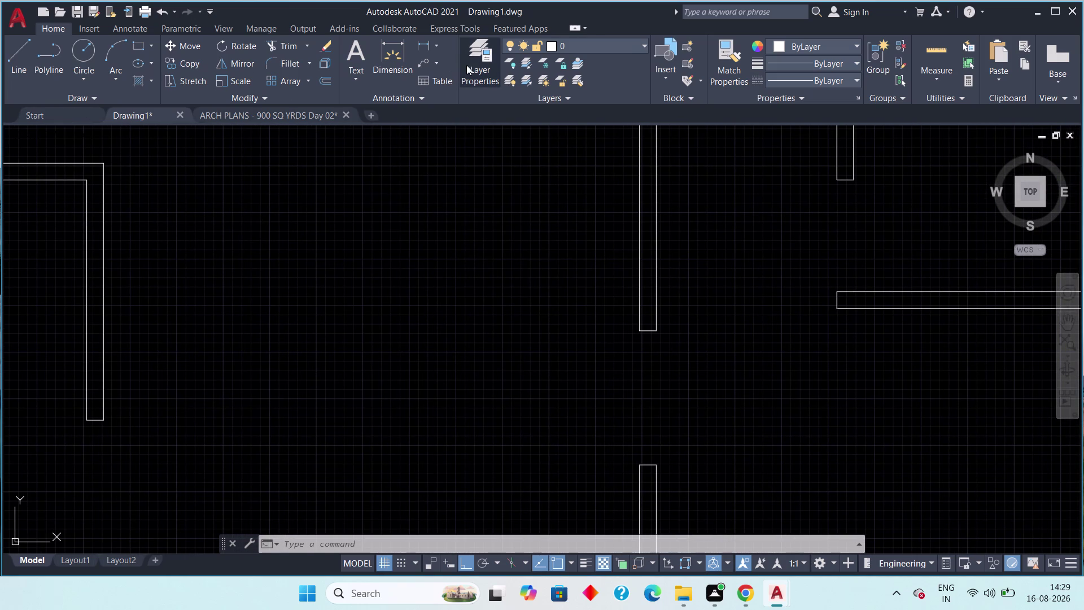
Begin a linear dimension across the opening's edges, then cancel it.
click(424, 45)
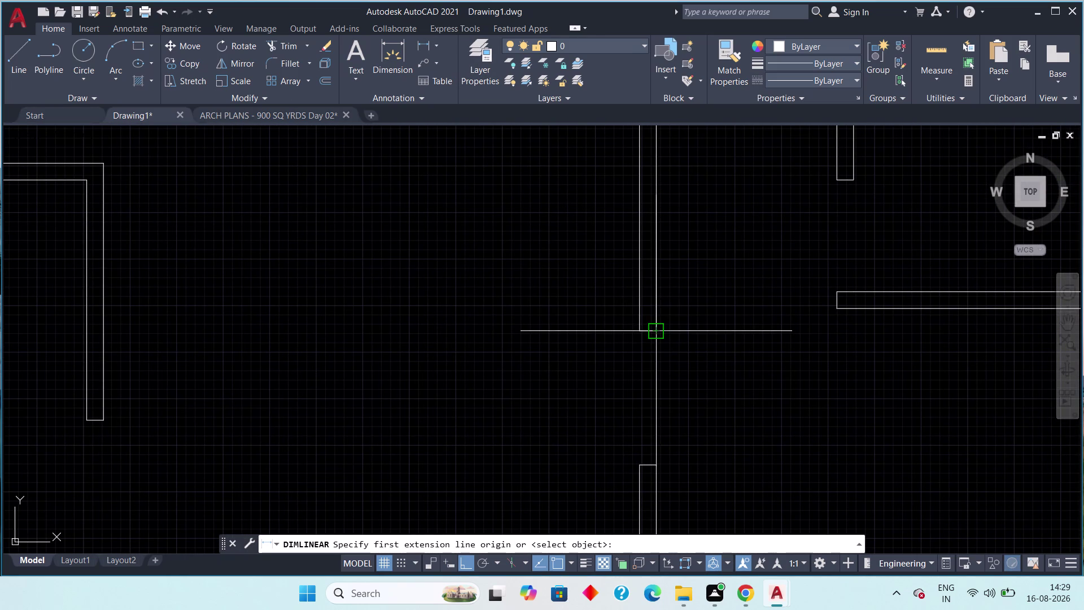
click(656, 336)
middle_drag(667, 409, 663, 348)
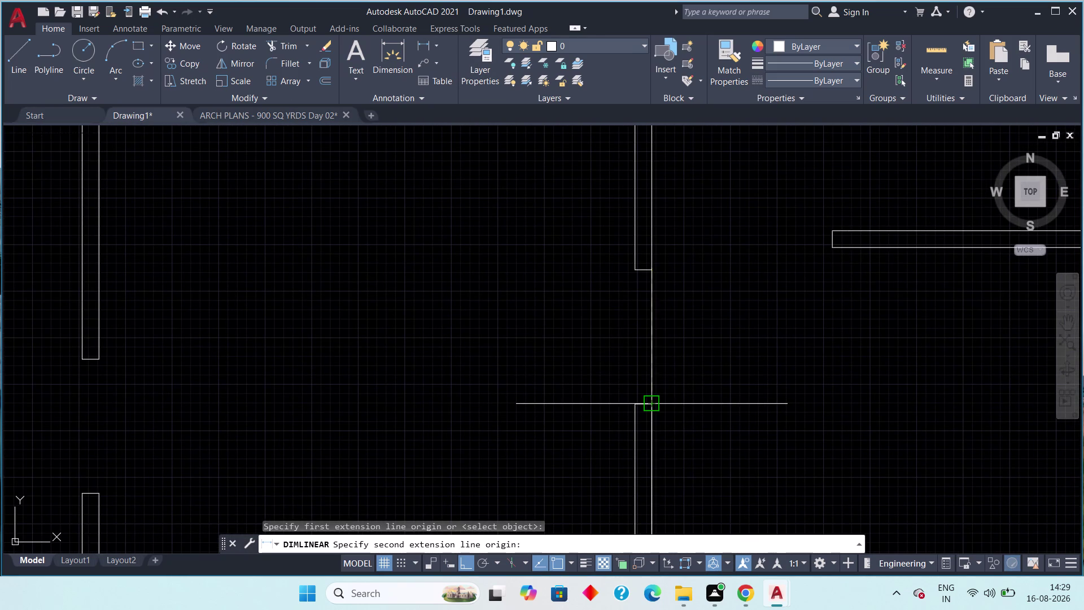
click(654, 406)
key(Escape)
scroll(down, 3)
middle_drag(674, 389, 750, 386)
scroll(down, 3)
middle_drag(758, 383, 812, 386)
key(Escape)
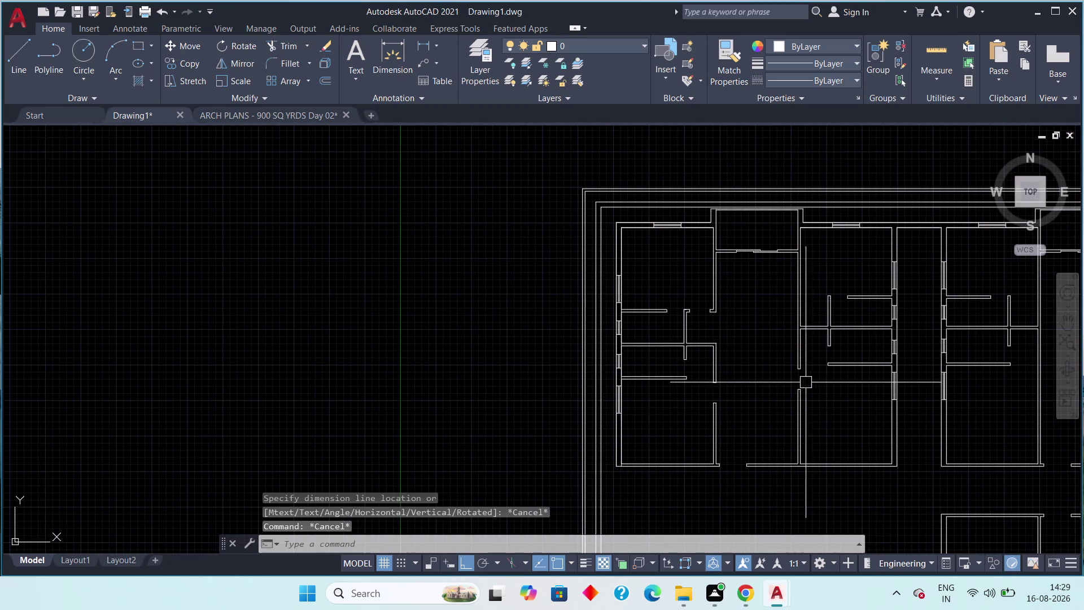
Pan over the whole floor plan, then bring up the ARCH PLANS drawing.
middle_drag(787, 381, 619, 394)
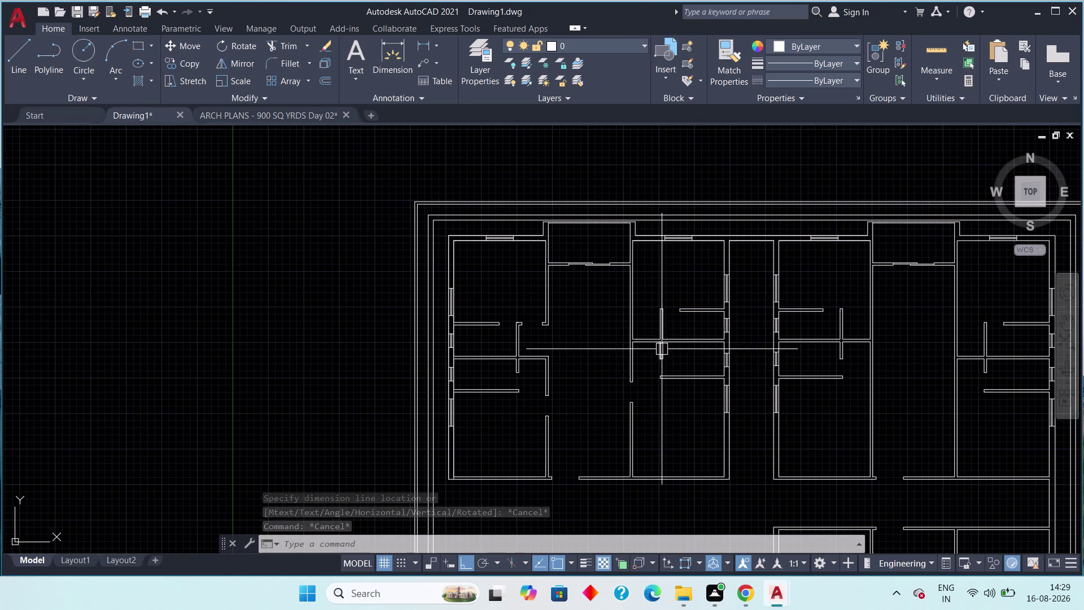
scroll(up, 3)
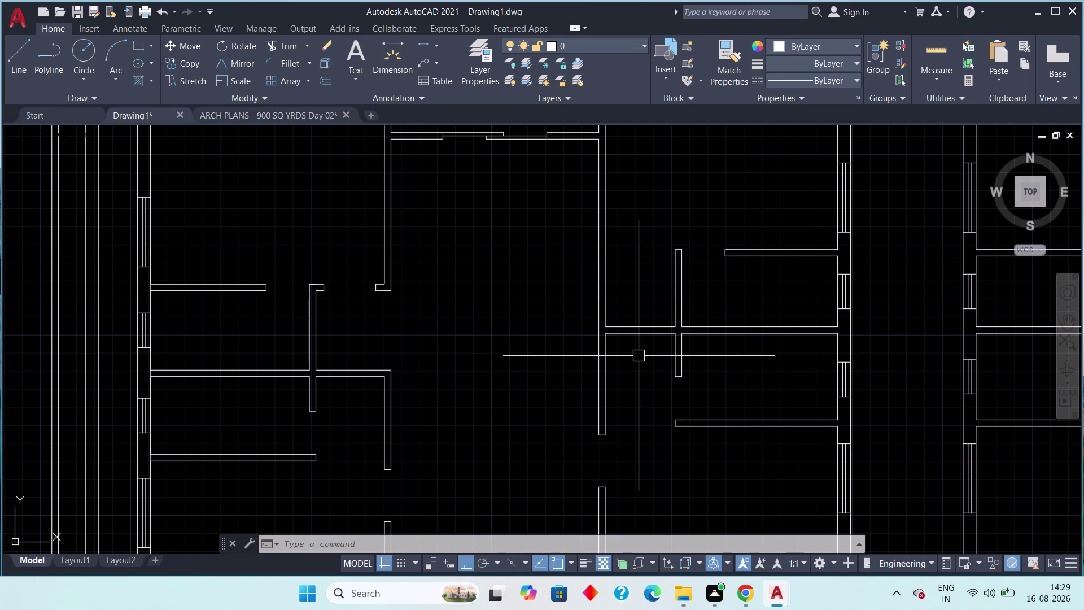
scroll(down, 3)
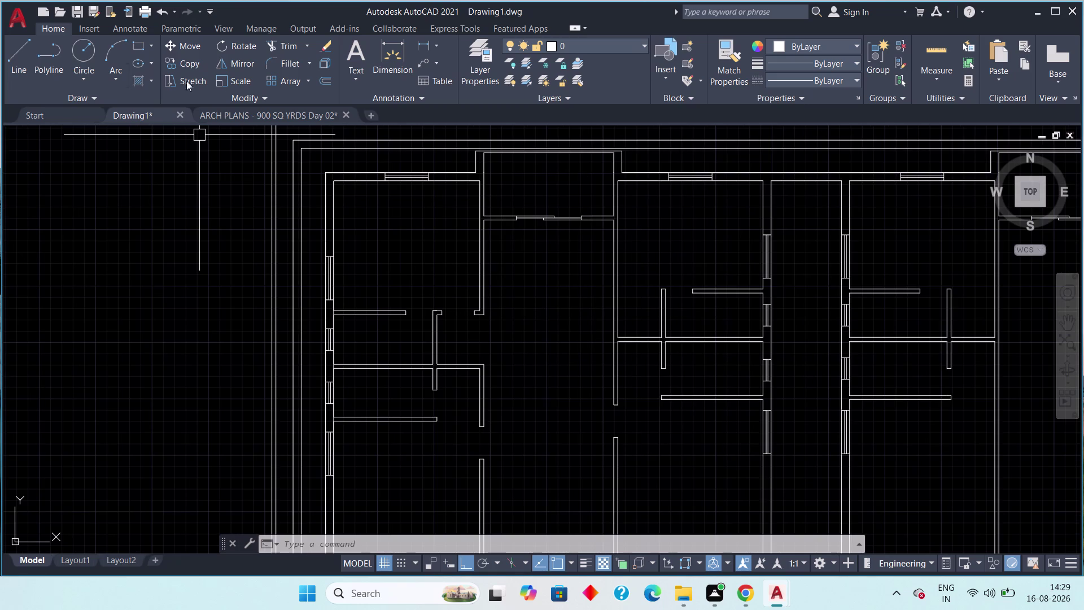
click(256, 113)
scroll(down, 3)
Pan and zoom across the ARCH PLANS reference until the kitchen column beside door D3 is centered.
middle_drag(386, 307, 363, 349)
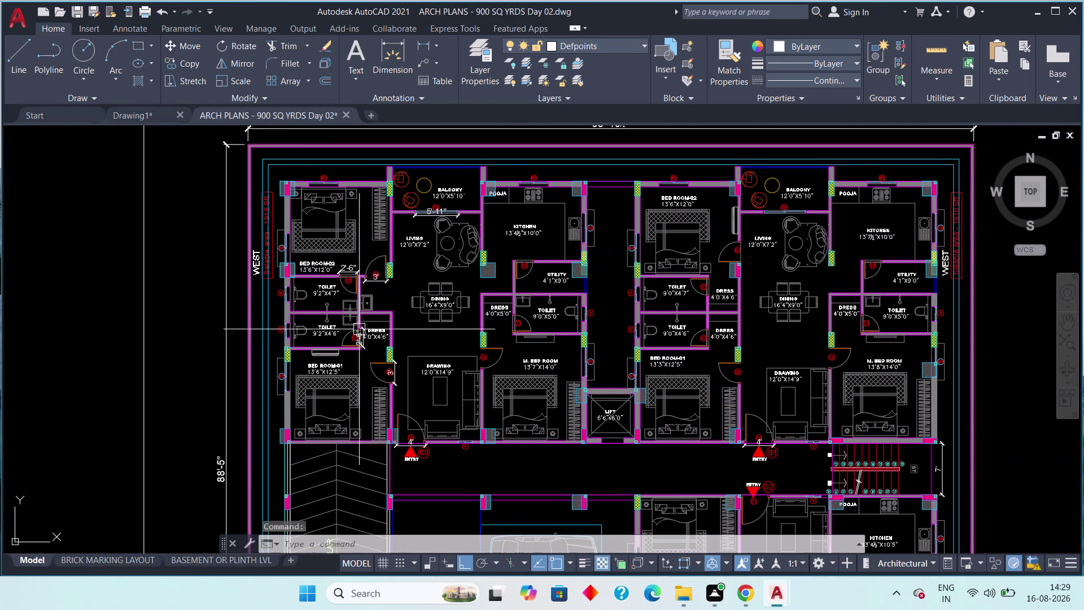
scroll(up, 3)
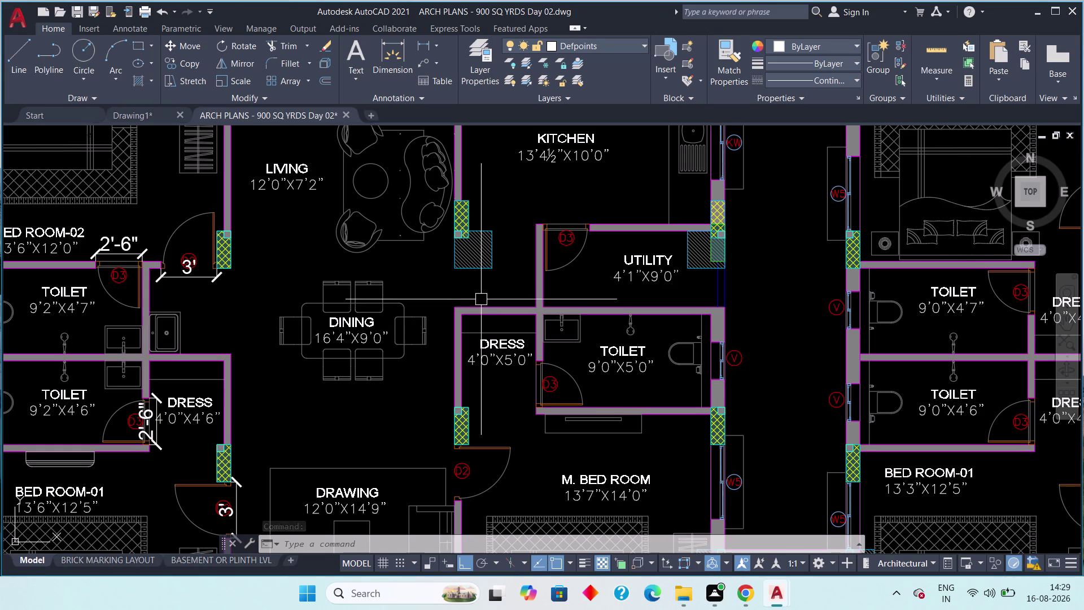
middle_drag(201, 284, 256, 286)
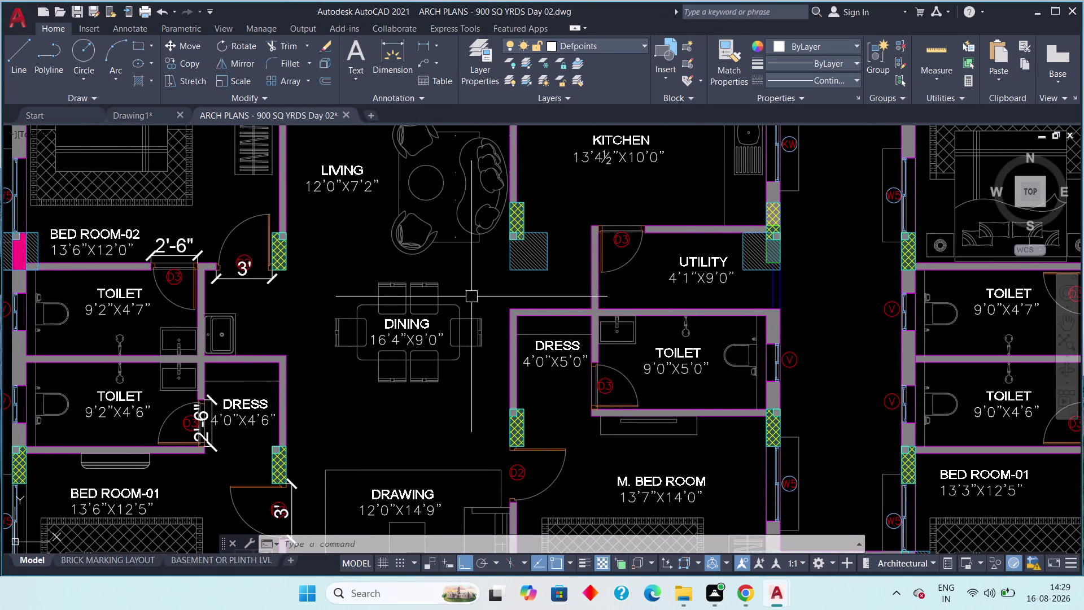
scroll(up, 3)
middle_drag(576, 268, 607, 285)
scroll(down, 3)
scroll(up, 3)
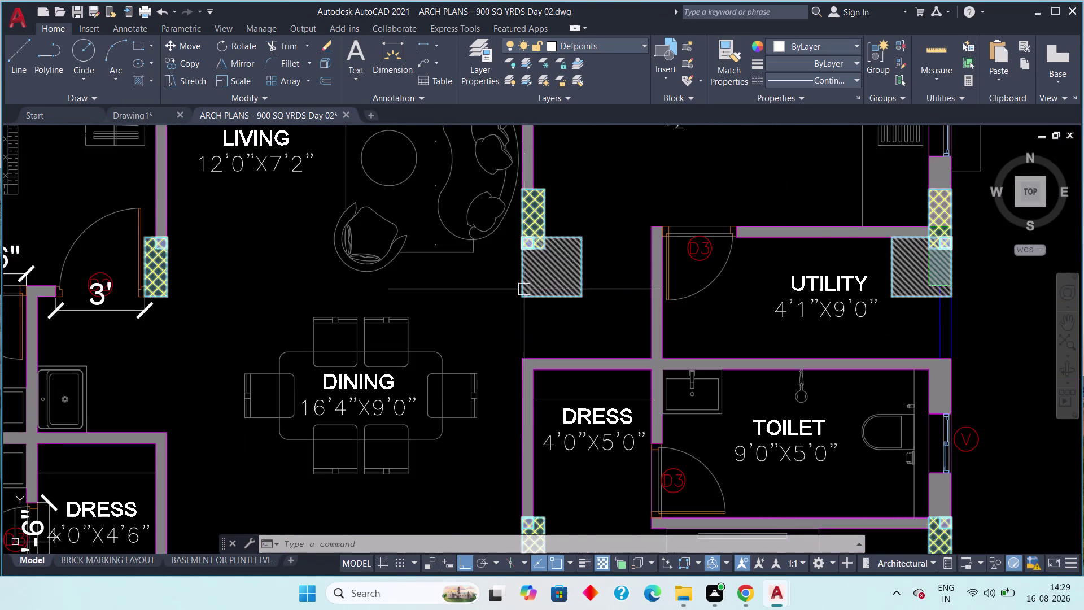
scroll(up, 3)
middle_drag(538, 250, 528, 341)
scroll(down, 3)
scroll(down, 3)
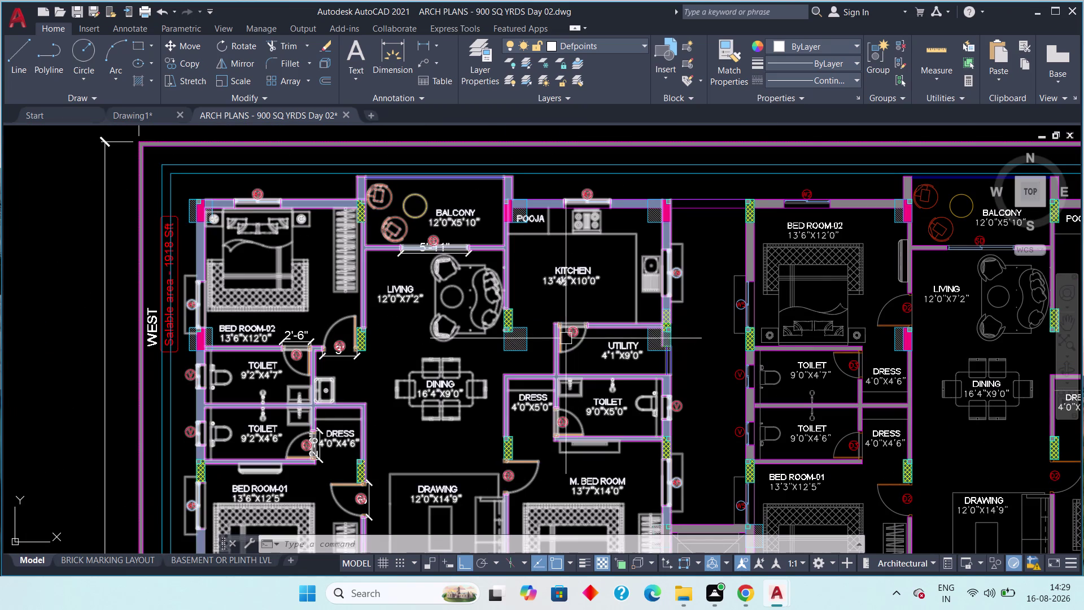
scroll(up, 3)
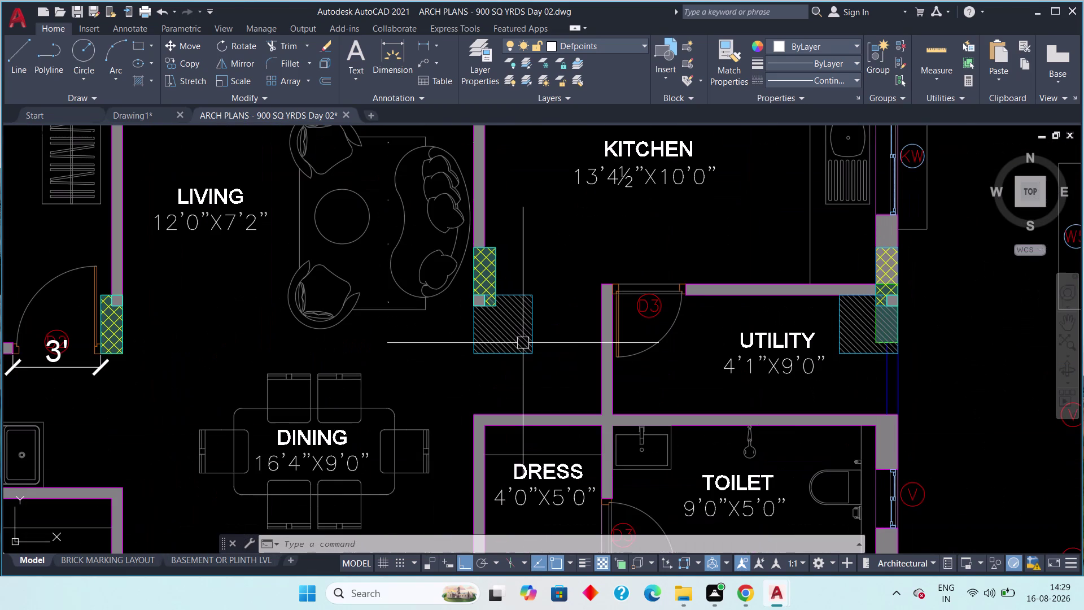
scroll(down, 3)
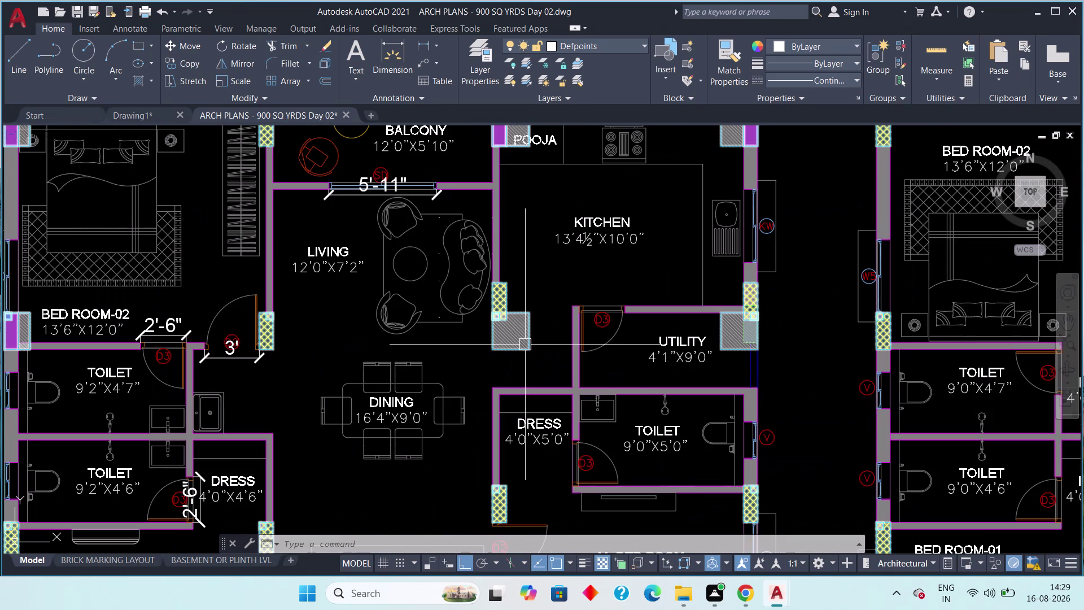
middle_drag(527, 362, 528, 391)
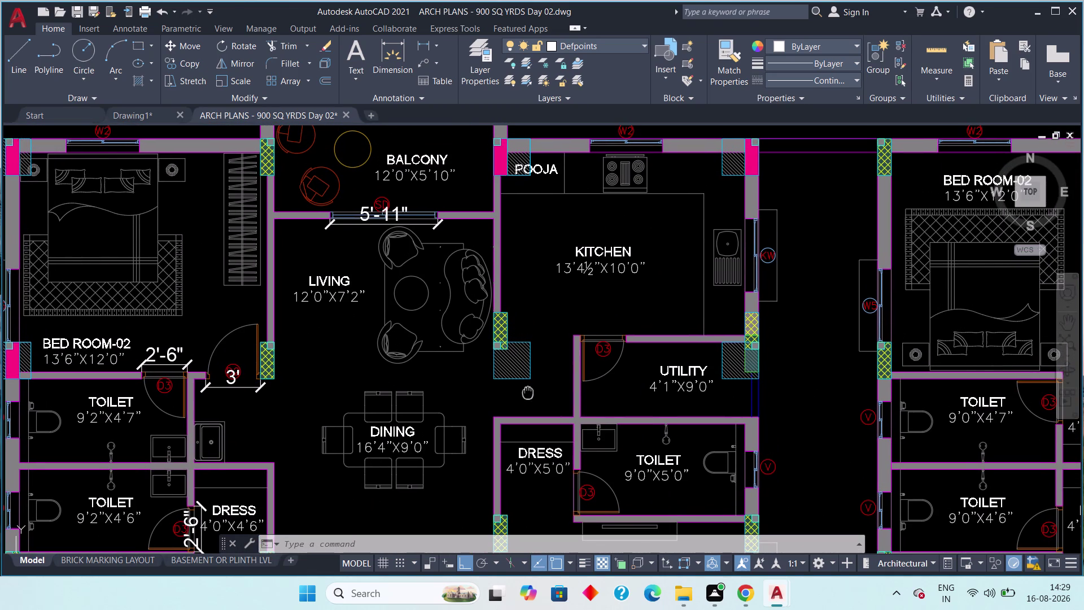
middle_drag(528, 391, 532, 412)
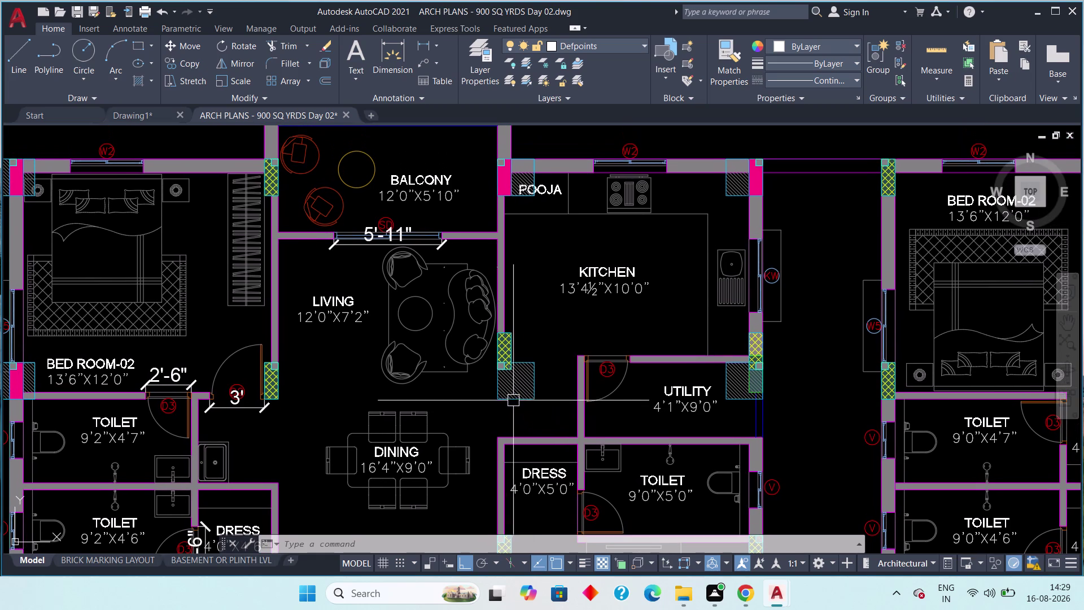
scroll(up, 3)
scroll(down, 3)
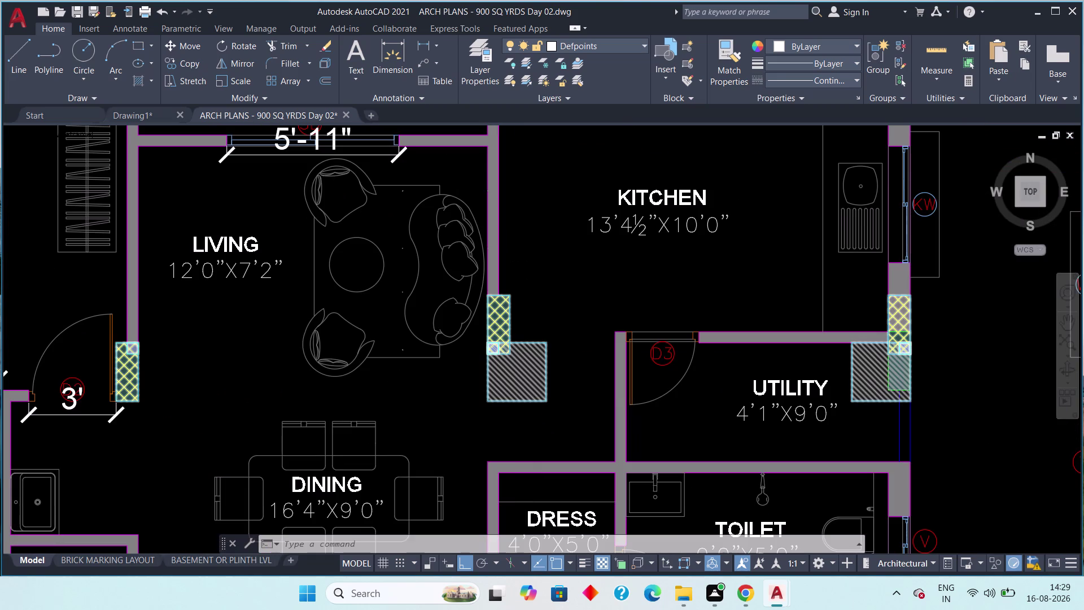
middle_drag(527, 397, 530, 402)
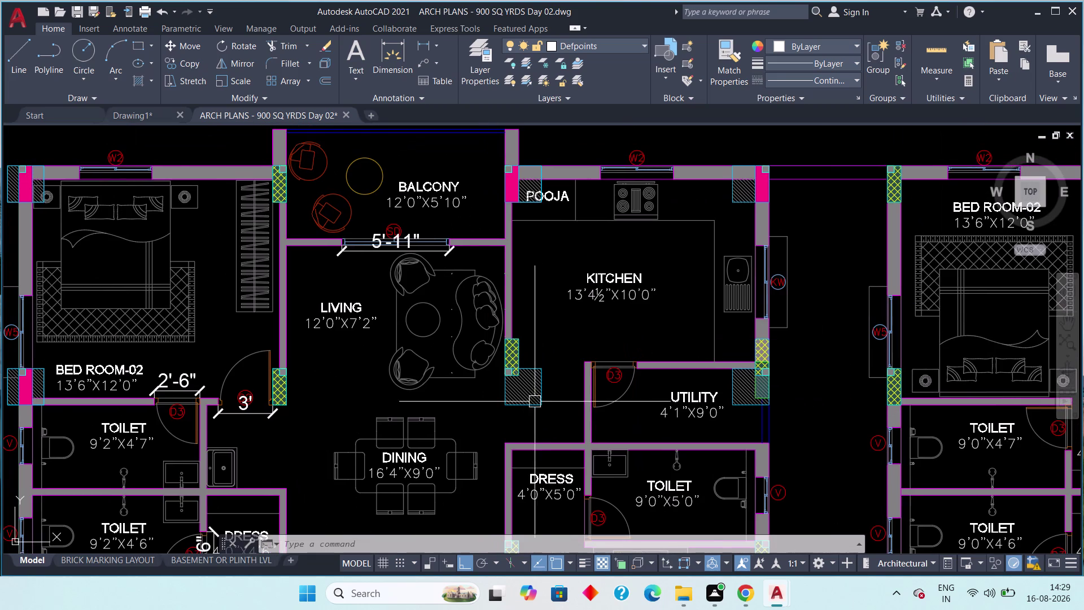
scroll(up, 3)
scroll(down, 3)
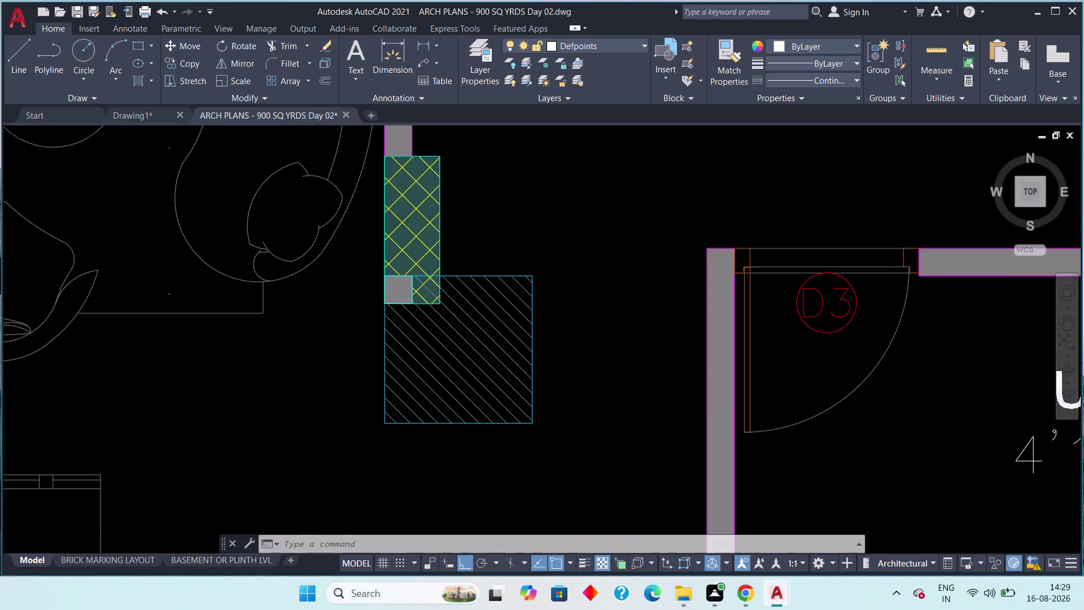
middle_drag(541, 399, 544, 416)
scroll(down, 3)
scroll(down, 3)
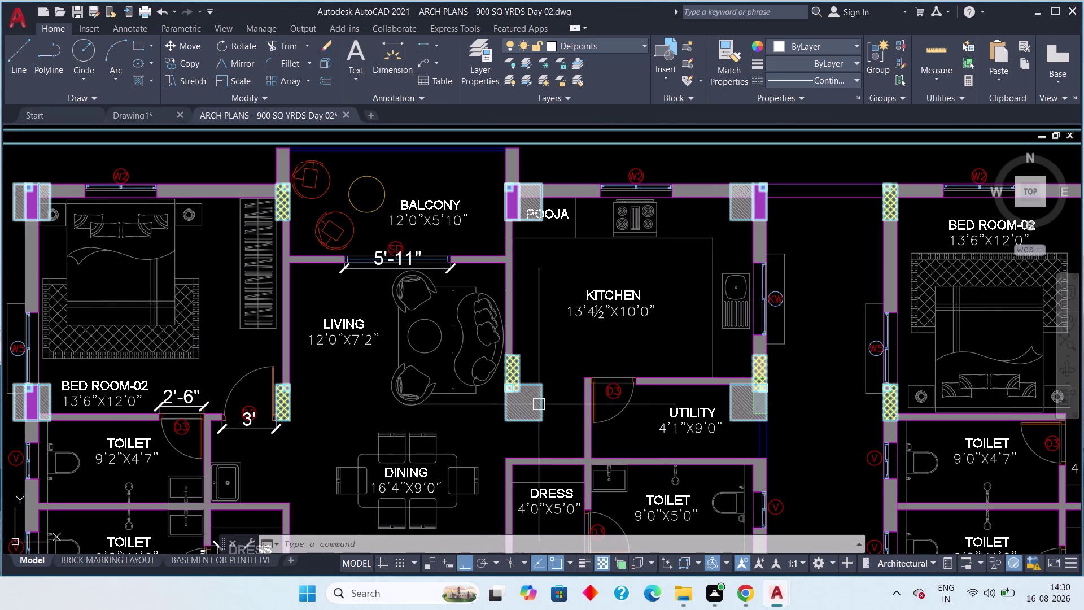
scroll(up, 3)
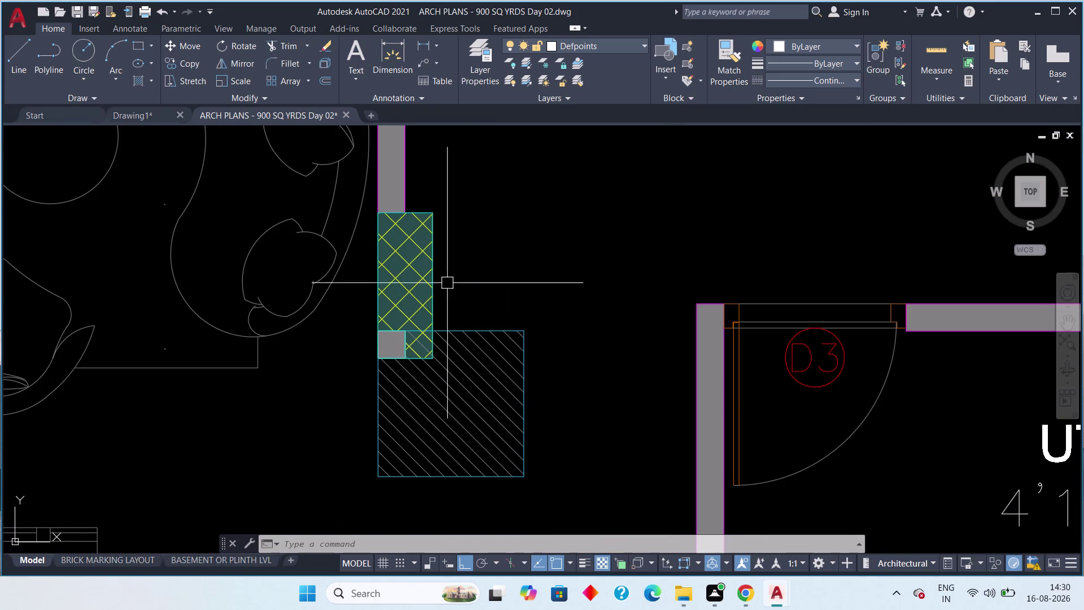
Measure the 3'-7½" gap from the column corner to door D3's wall with a temporary linear dimension.
click(428, 40)
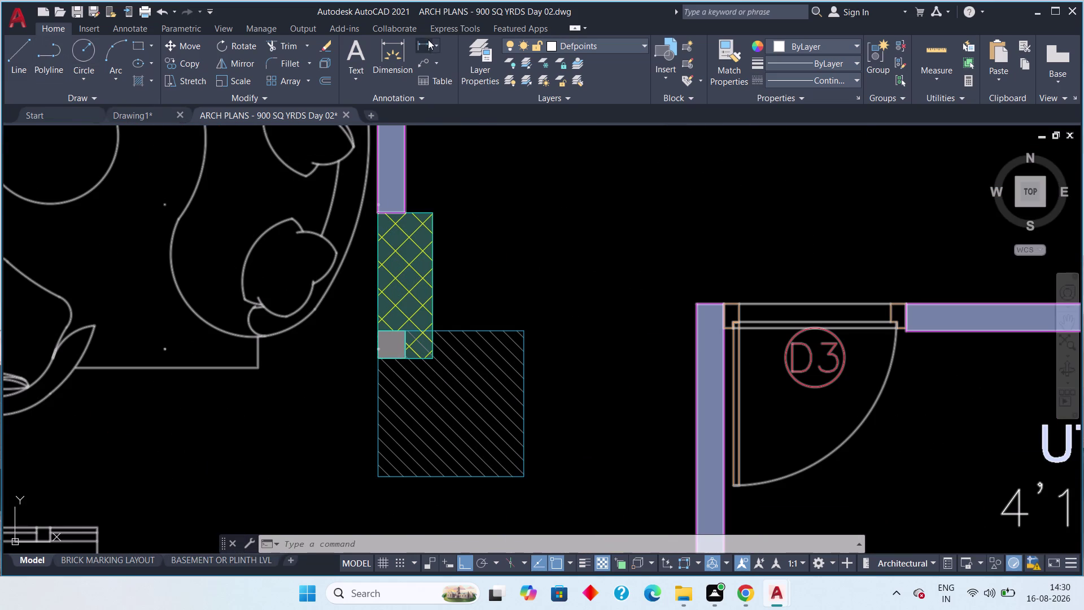
click(431, 363)
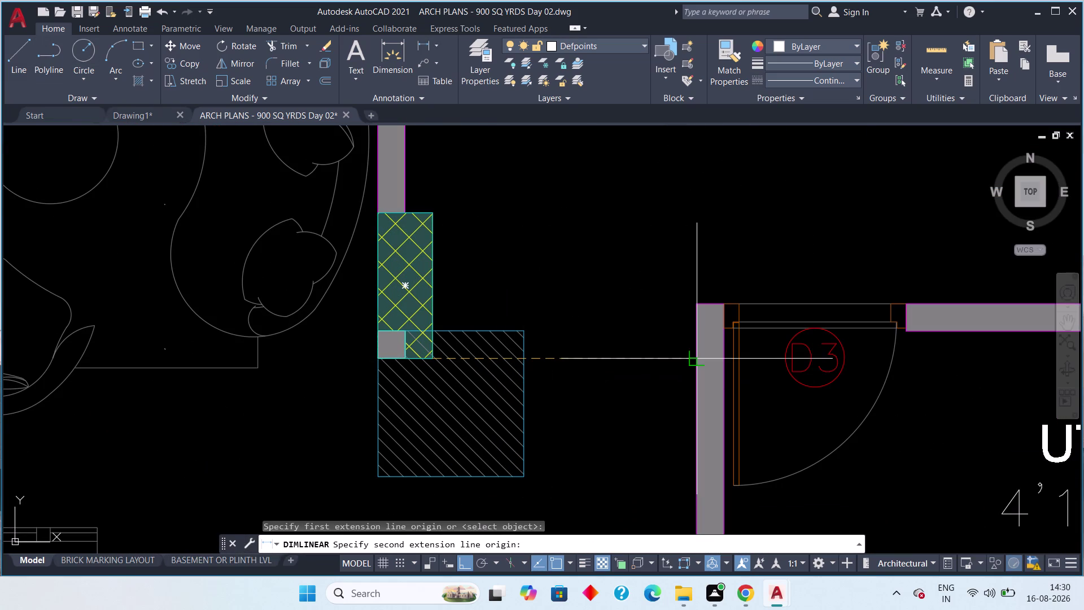
click(697, 362)
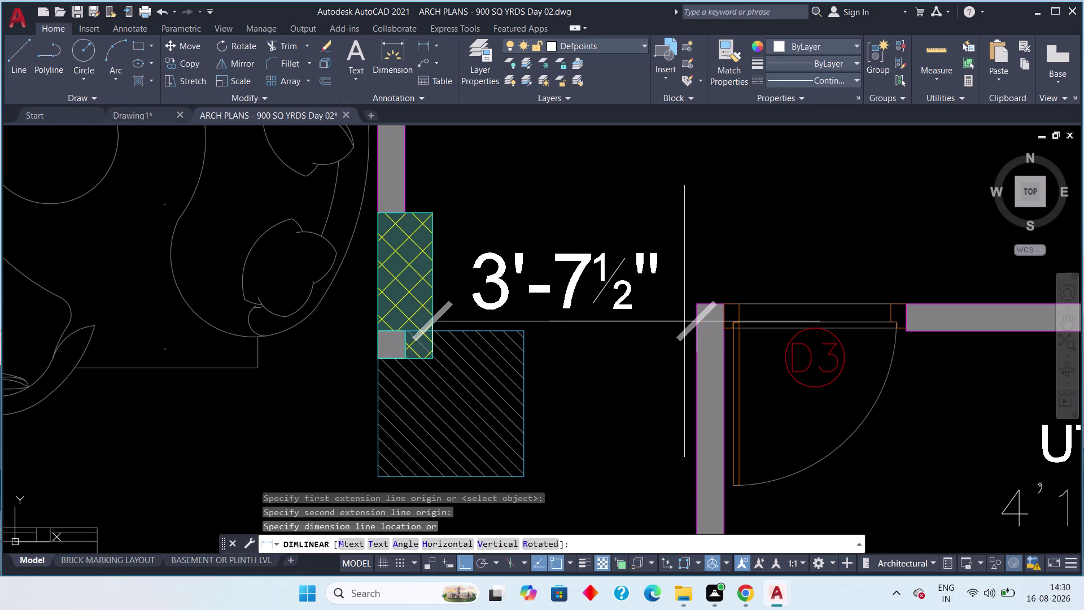
key(Escape)
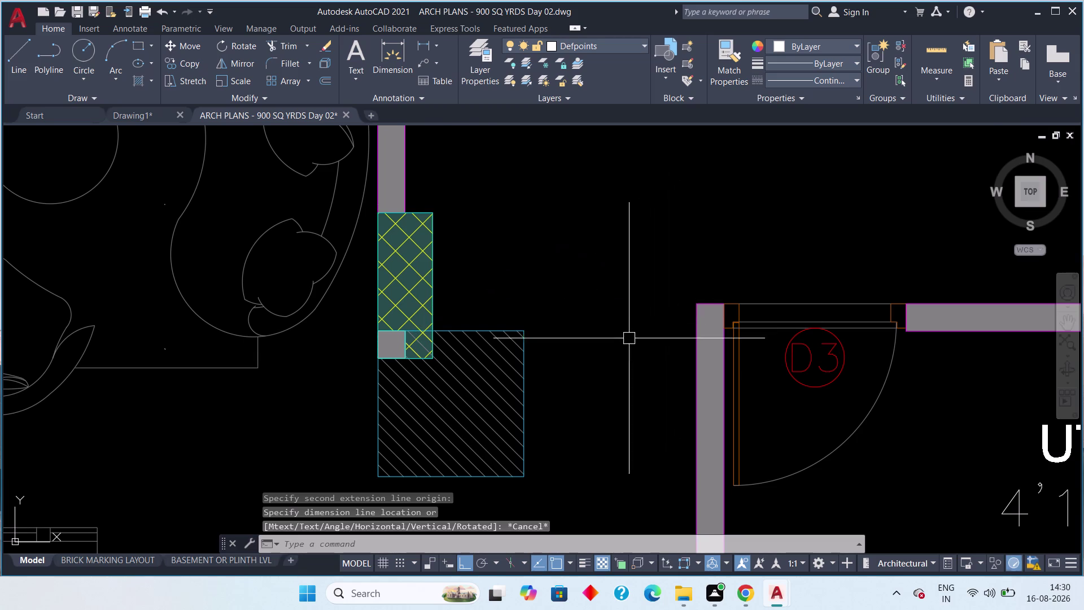
Pan back out over the reference plan and return to the Drawing1 tab.
scroll(down, 3)
middle_drag(623, 339, 652, 345)
key(Escape)
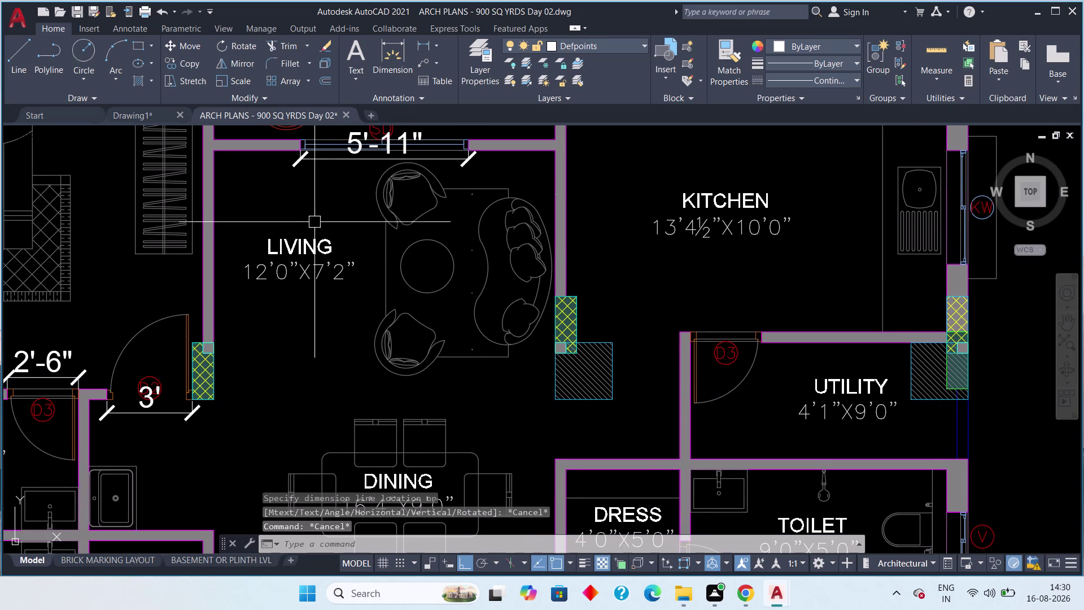
click(132, 115)
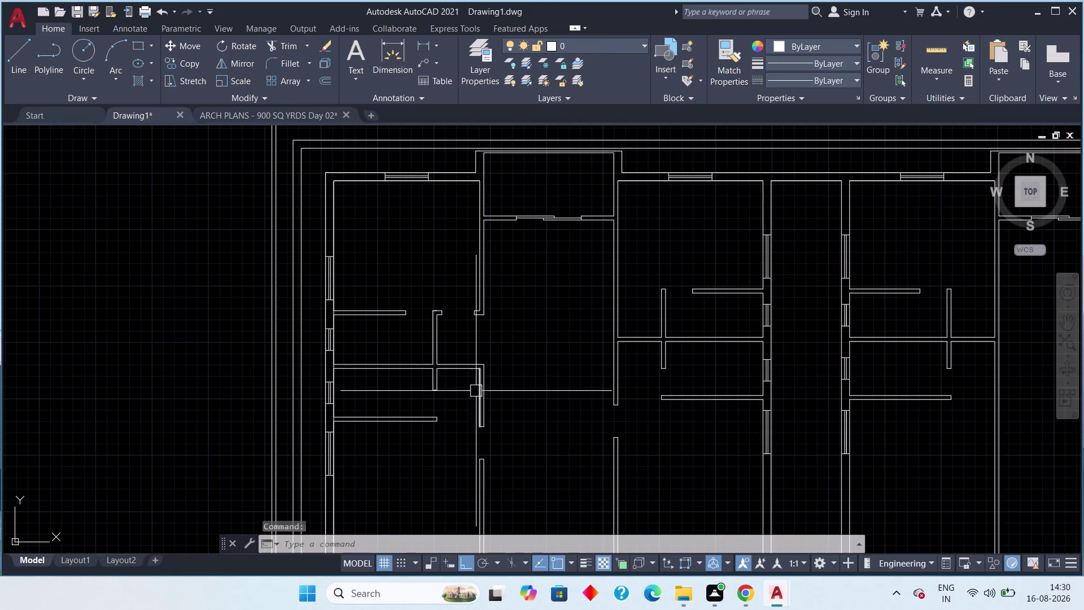
Draw a short vertical guide line across the interior wall in Drawing1.
scroll(up, 3)
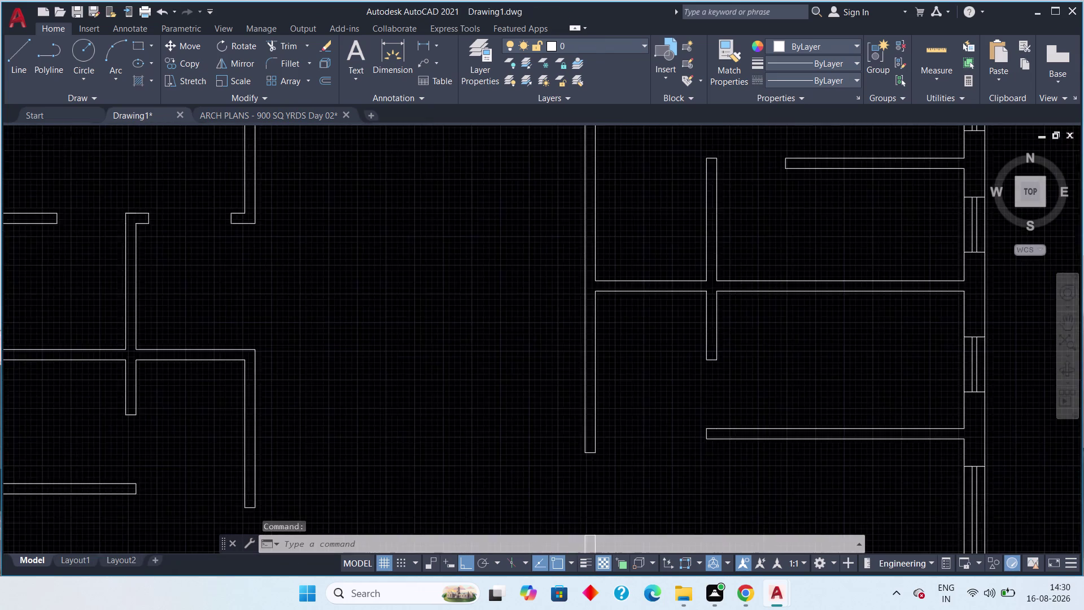
middle_drag(629, 373, 633, 426)
drag(7, 54, 9, 54)
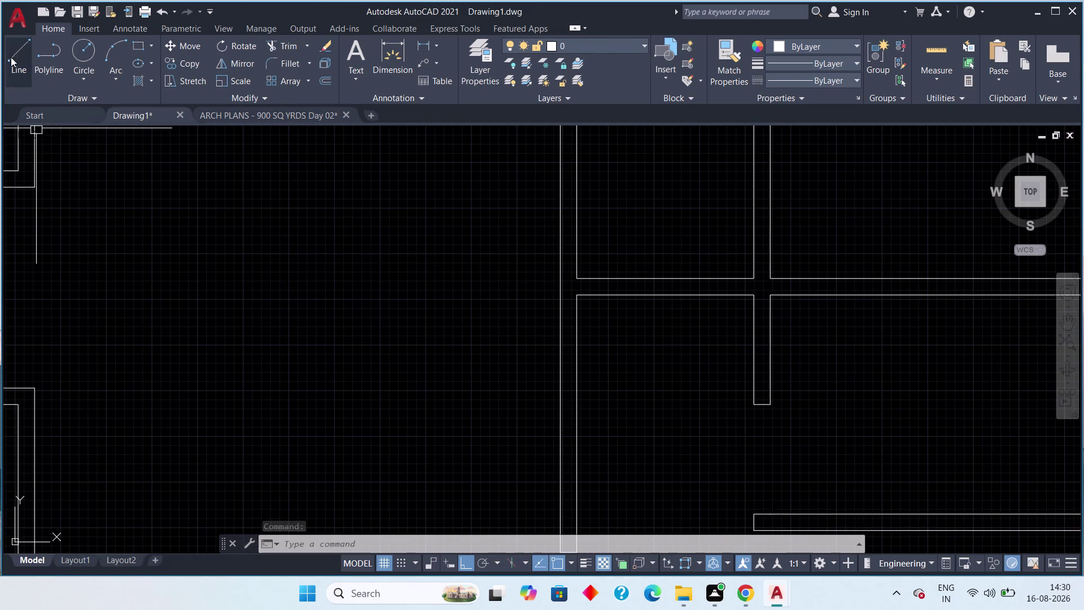
drag(9, 54, 13, 61)
scroll(up, 3)
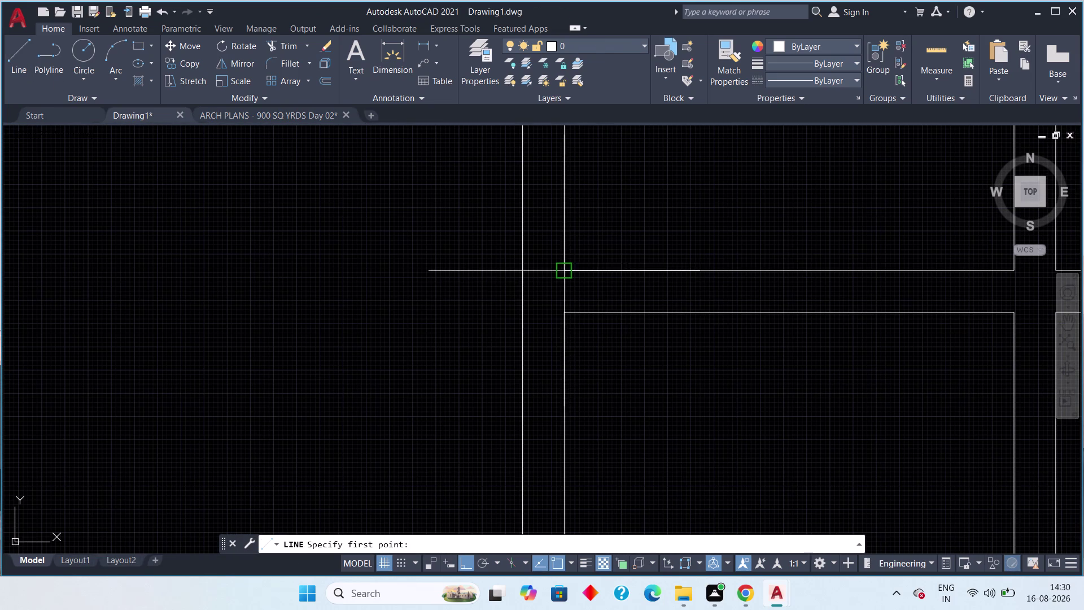
click(563, 276)
click(567, 311)
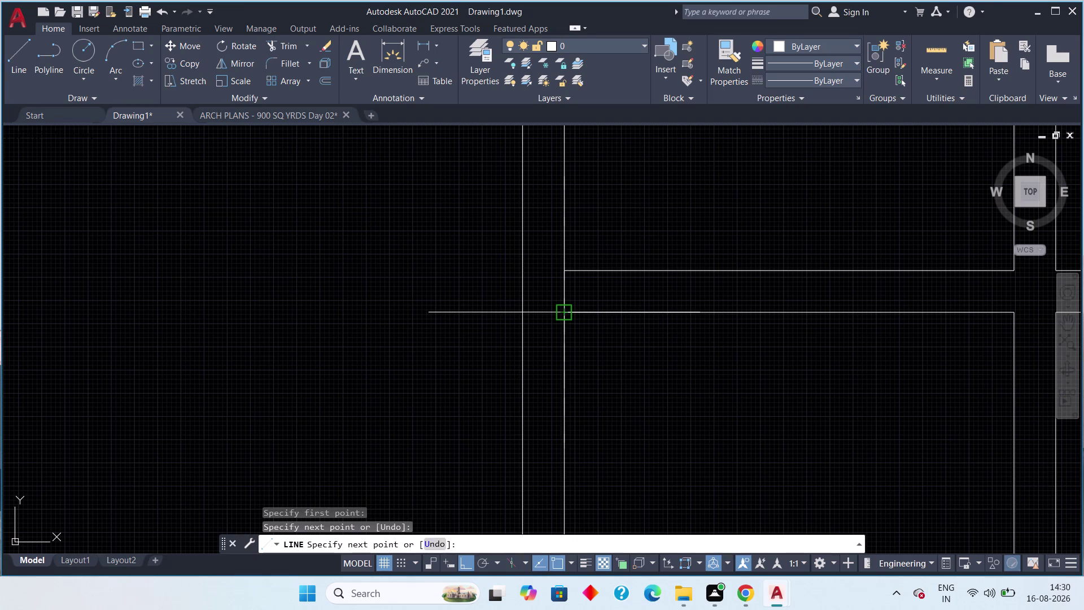
key(Escape)
key(Escape)
Offset the guide line 6" to one side.
text(off)
key(space)
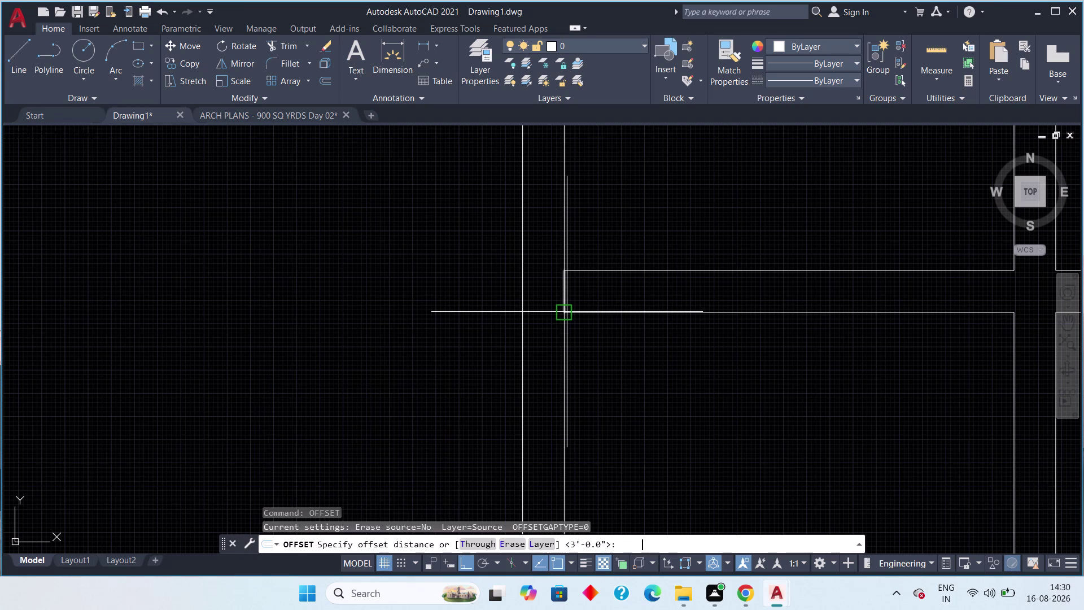
text(6")
key(space)
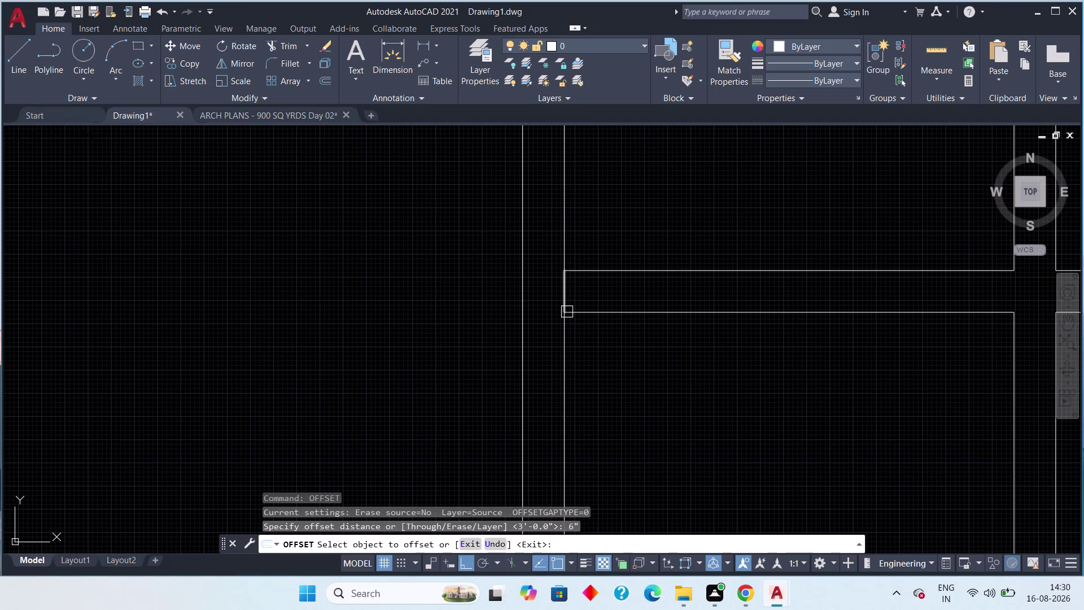
click(566, 300)
click(621, 298)
scroll(down, 3)
middle_drag(617, 303, 648, 291)
key(Escape)
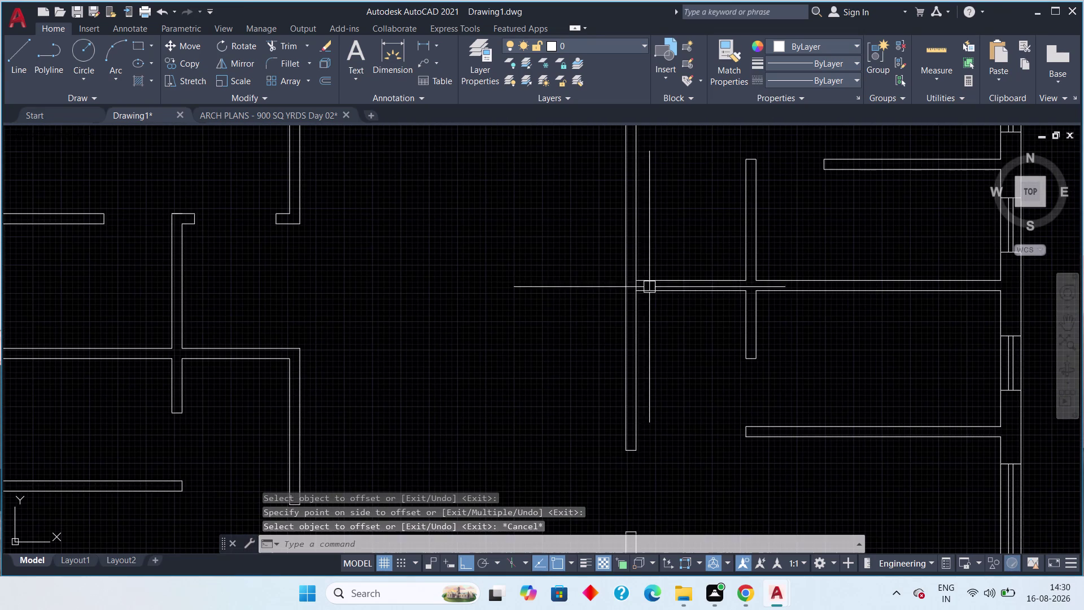
Delete the stray extra line above the wall.
scroll(up, 3)
click(558, 230)
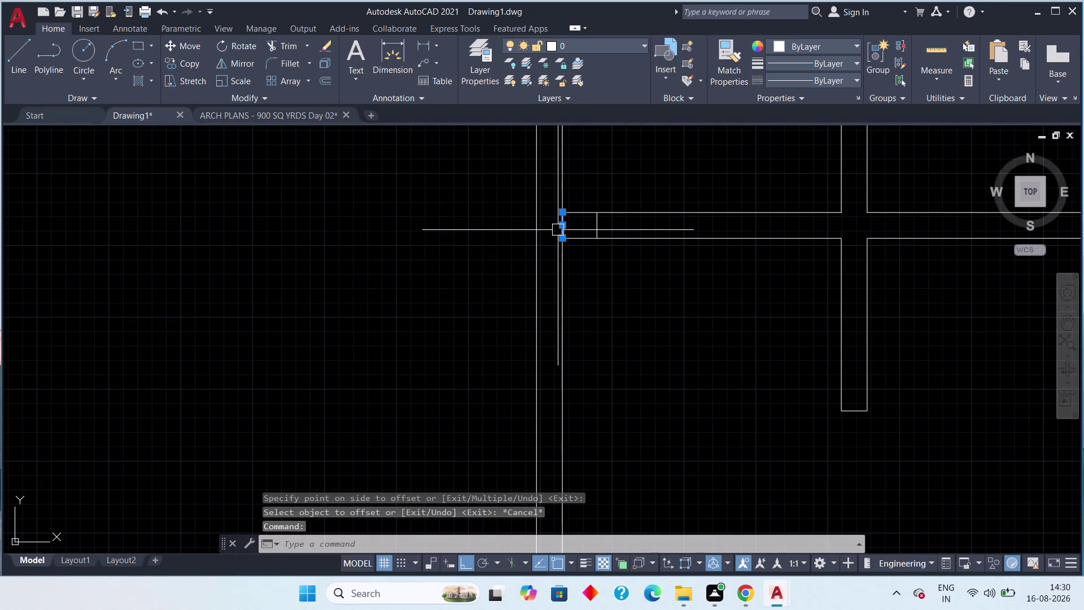
key(Delete)
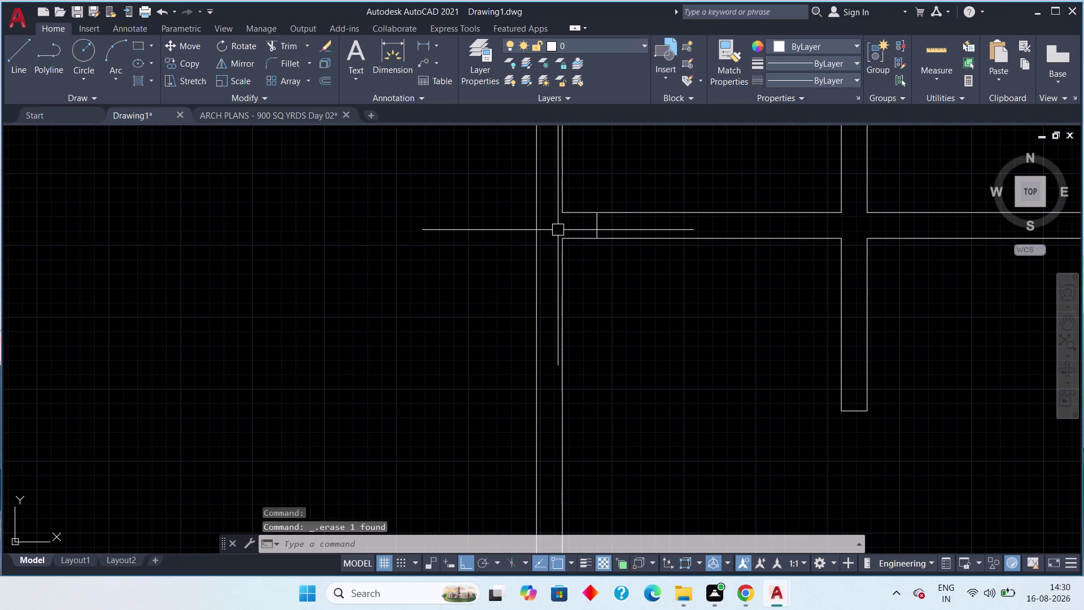
Offset the short cross line 2'-6" along the wall to mark the opening's other side.
text(of)
key(space)
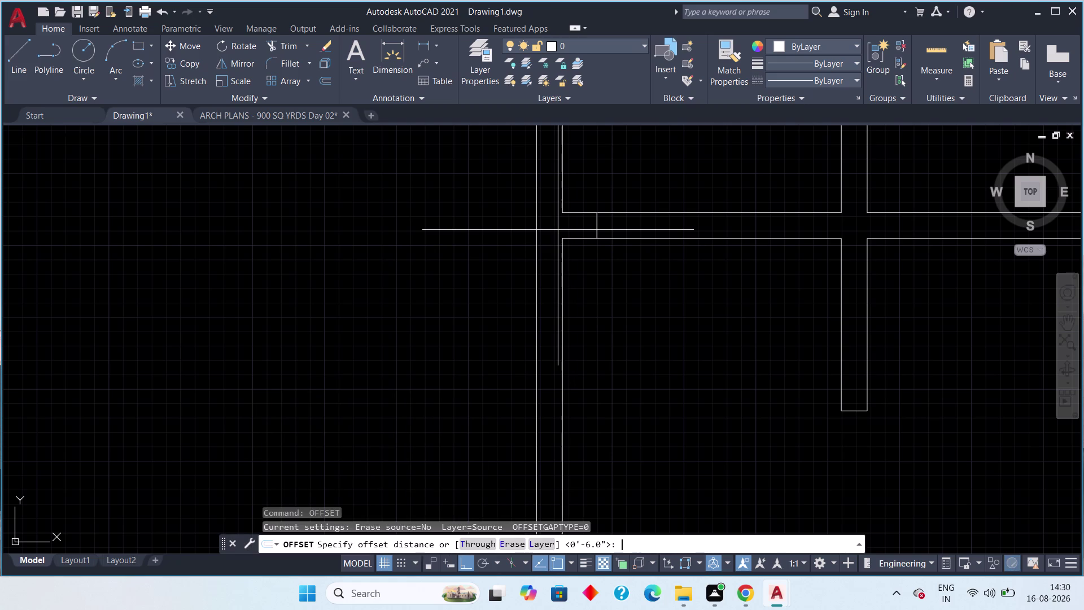
text(2)
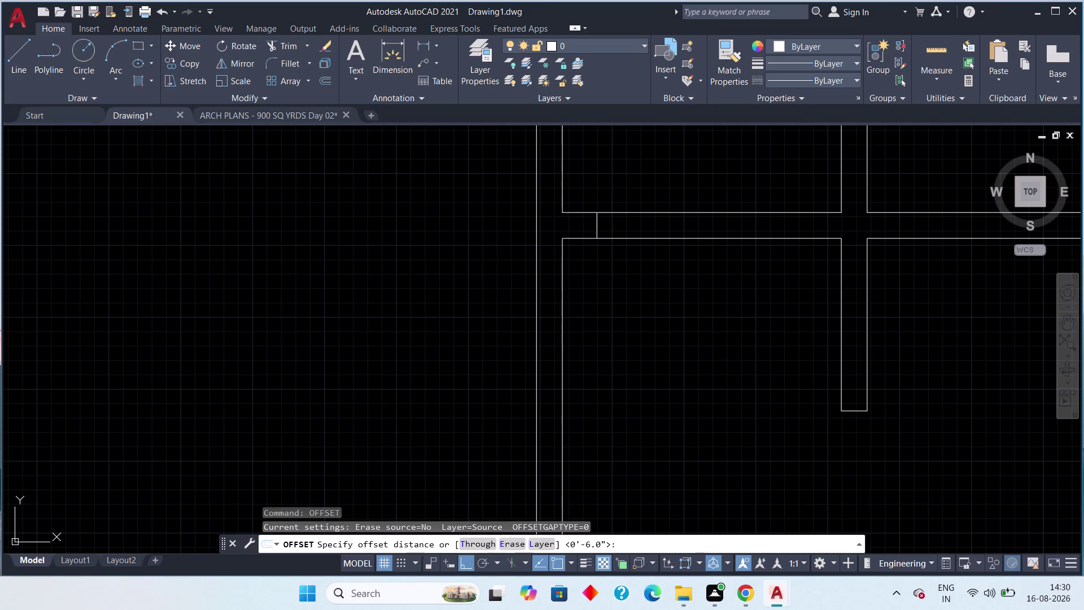
text('6")
key(space)
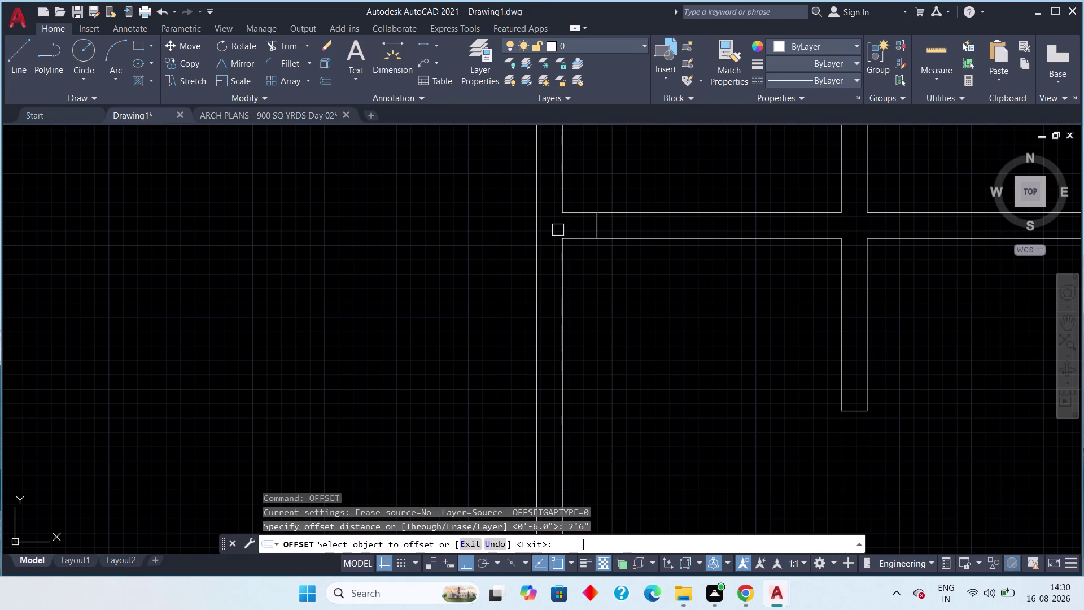
drag(595, 228, 601, 228)
click(656, 228)
scroll(down, 3)
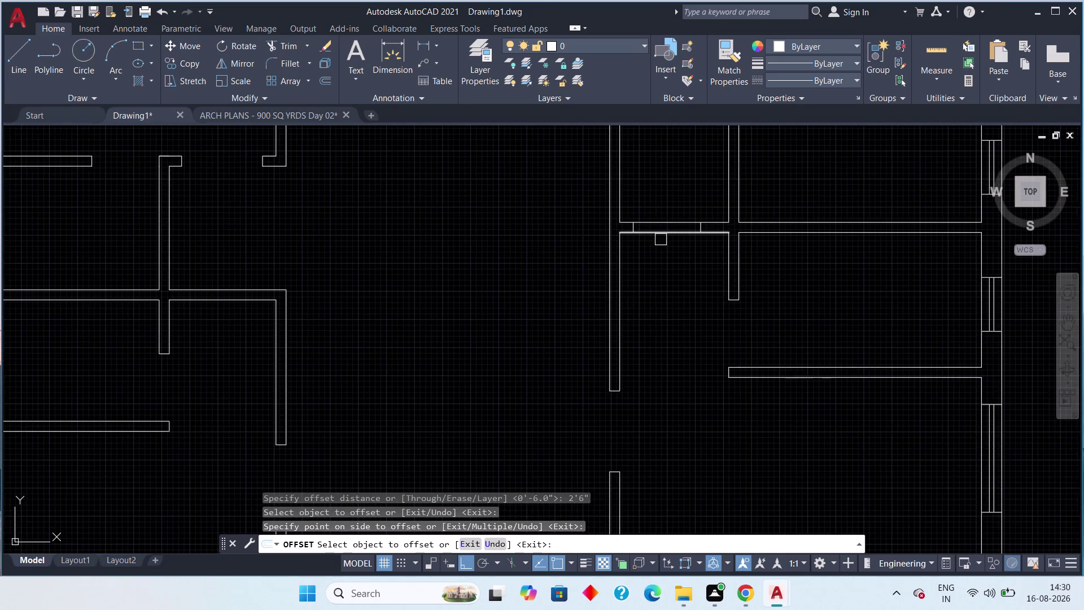
middle_drag(661, 239, 727, 284)
middle_drag(725, 298, 651, 345)
scroll(up, 3)
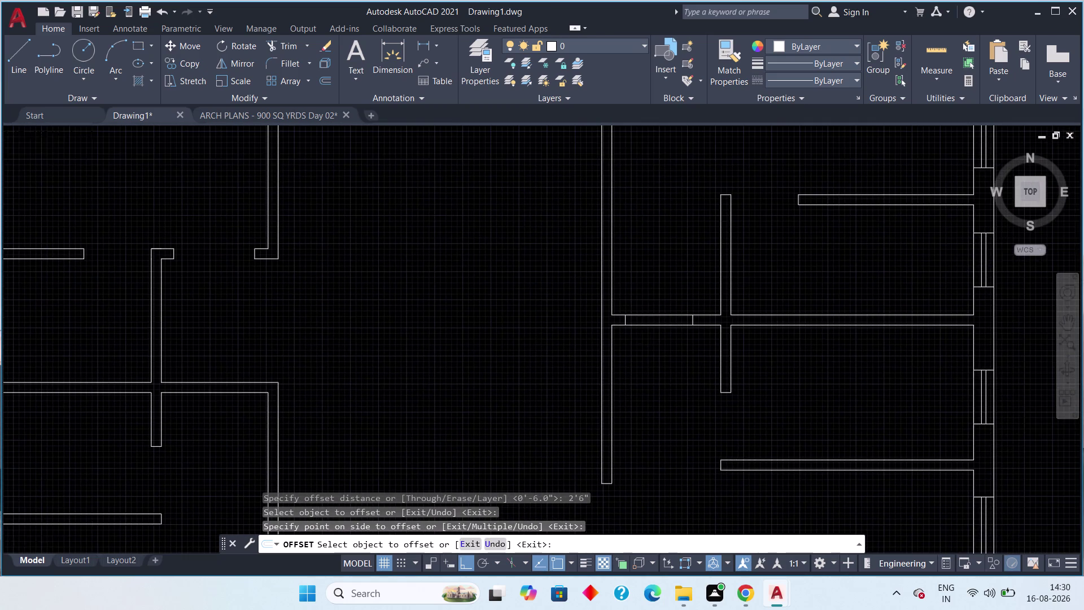
middle_drag(644, 338, 630, 351)
key(Escape)
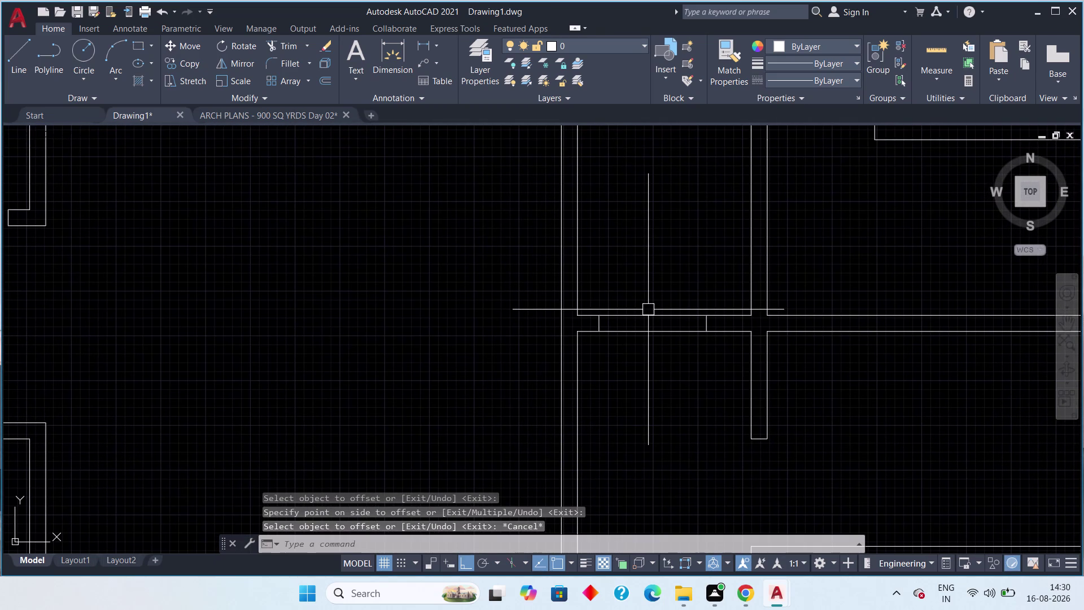
Begin a fence trim across the wall lines between the marks, then cancel it.
text(tr)
key(space)
drag(644, 268, 644, 290)
click(644, 367)
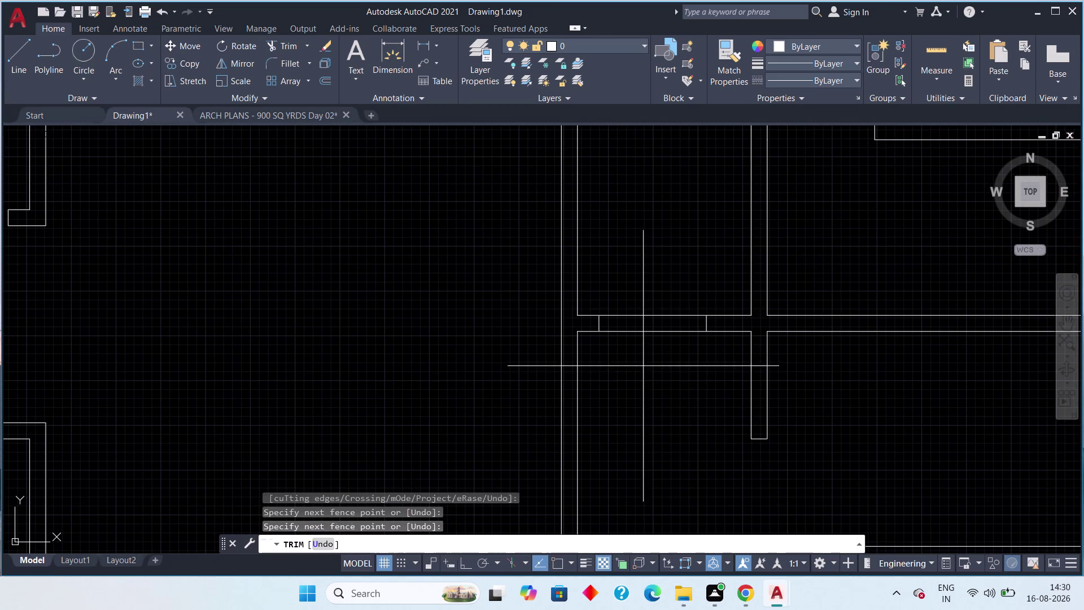
click(639, 300)
scroll(down, 3)
middle_drag(639, 333, 613, 333)
key(Escape)
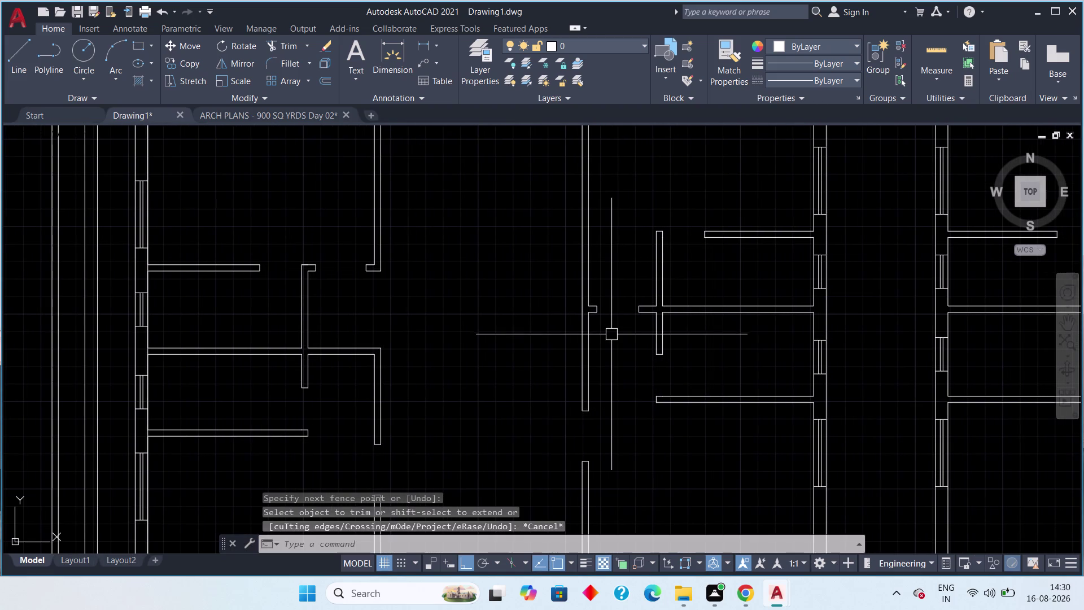